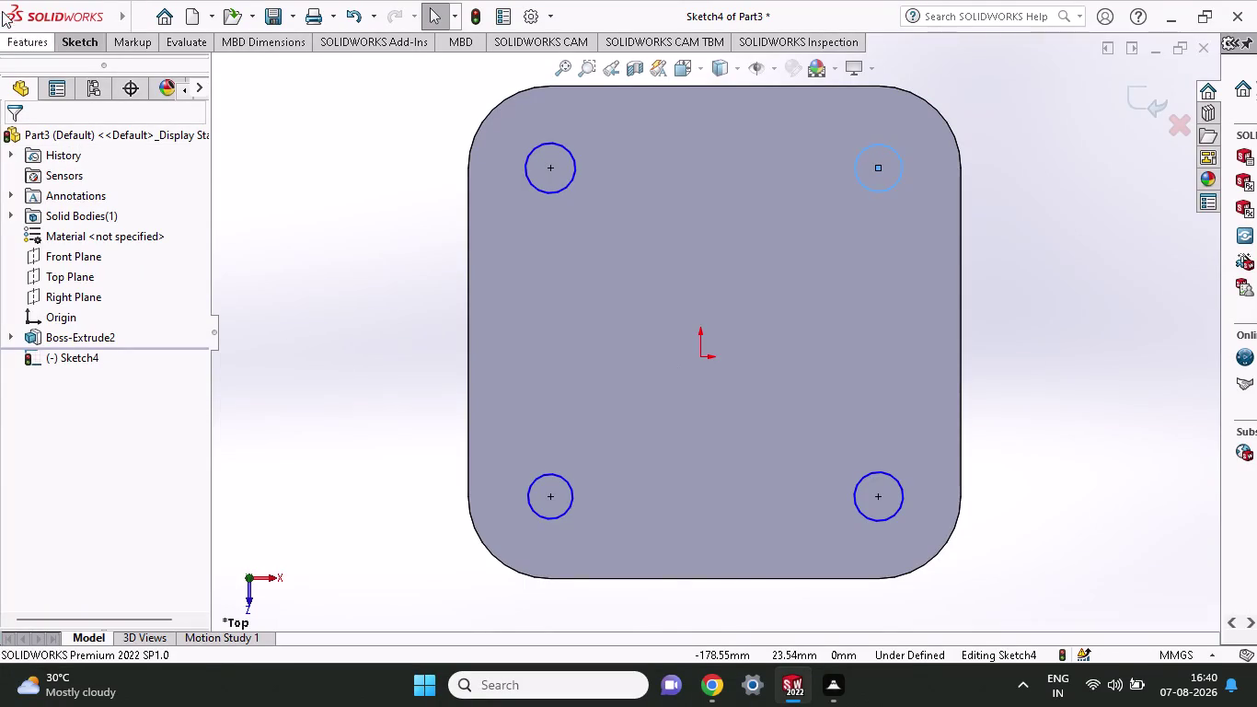
Give the top-left corner circle a 12 mm diameter, then begin selecting the other circles.
click(77, 43)
click(82, 93)
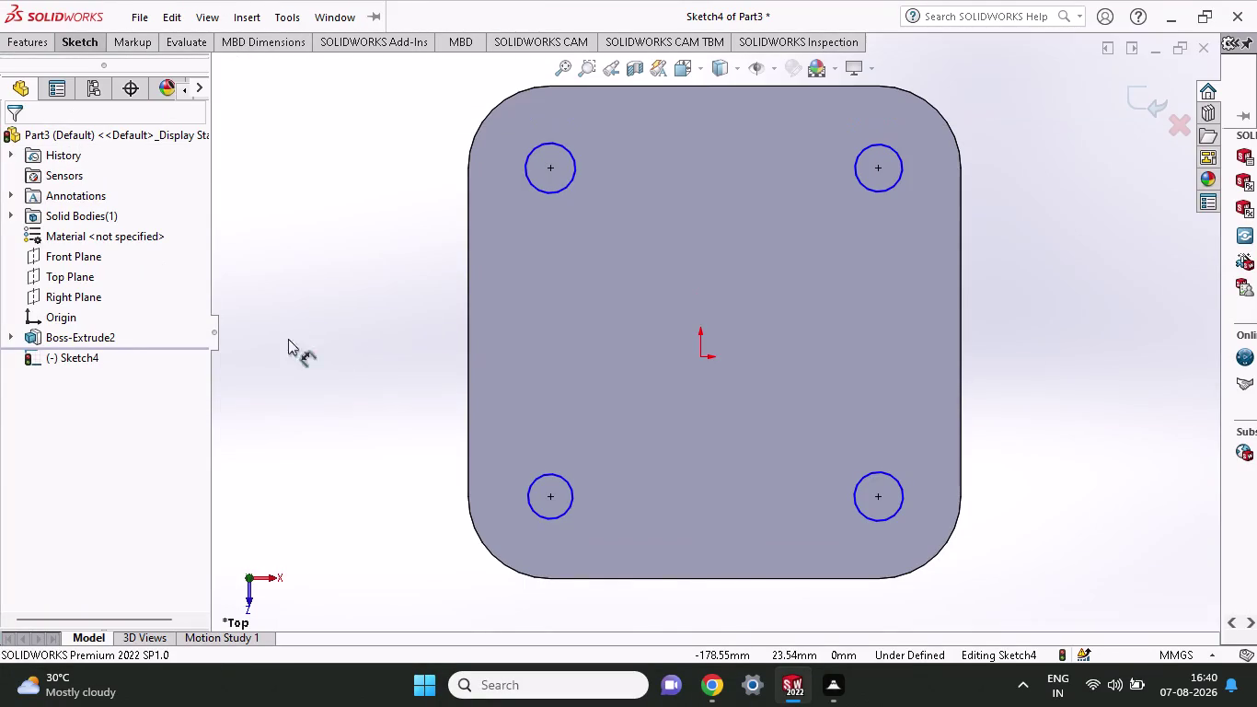
click(548, 191)
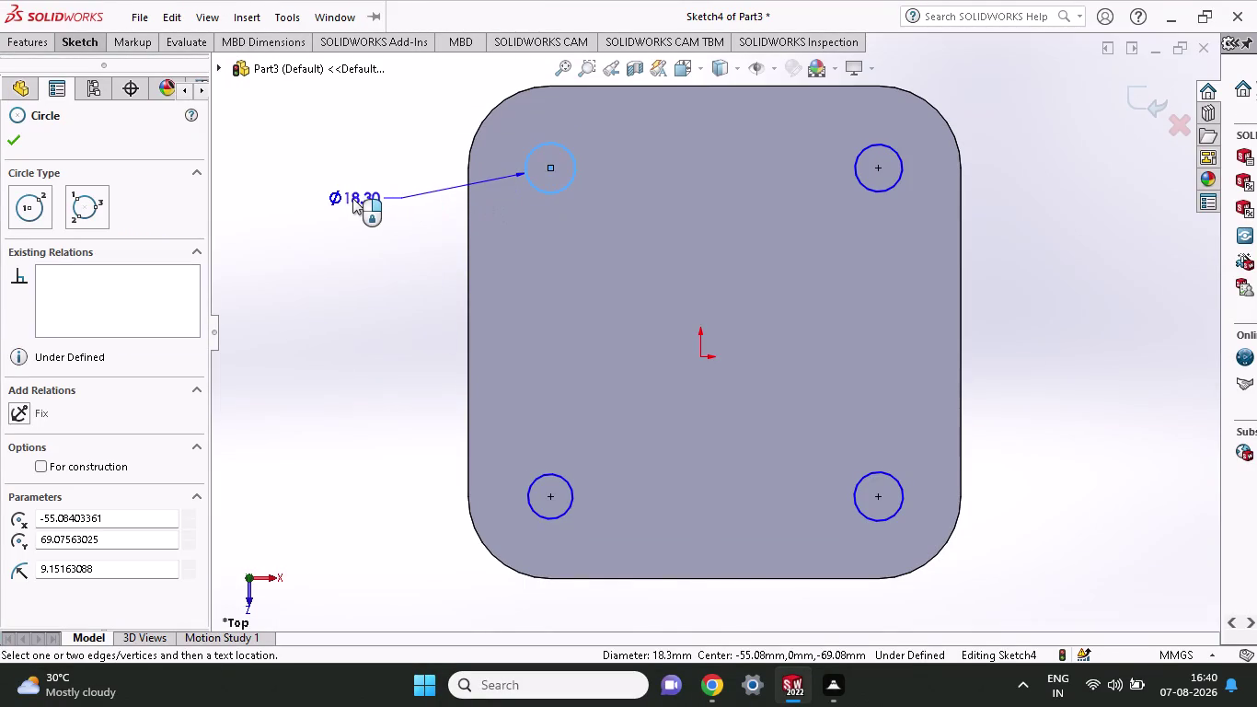
click(352, 198)
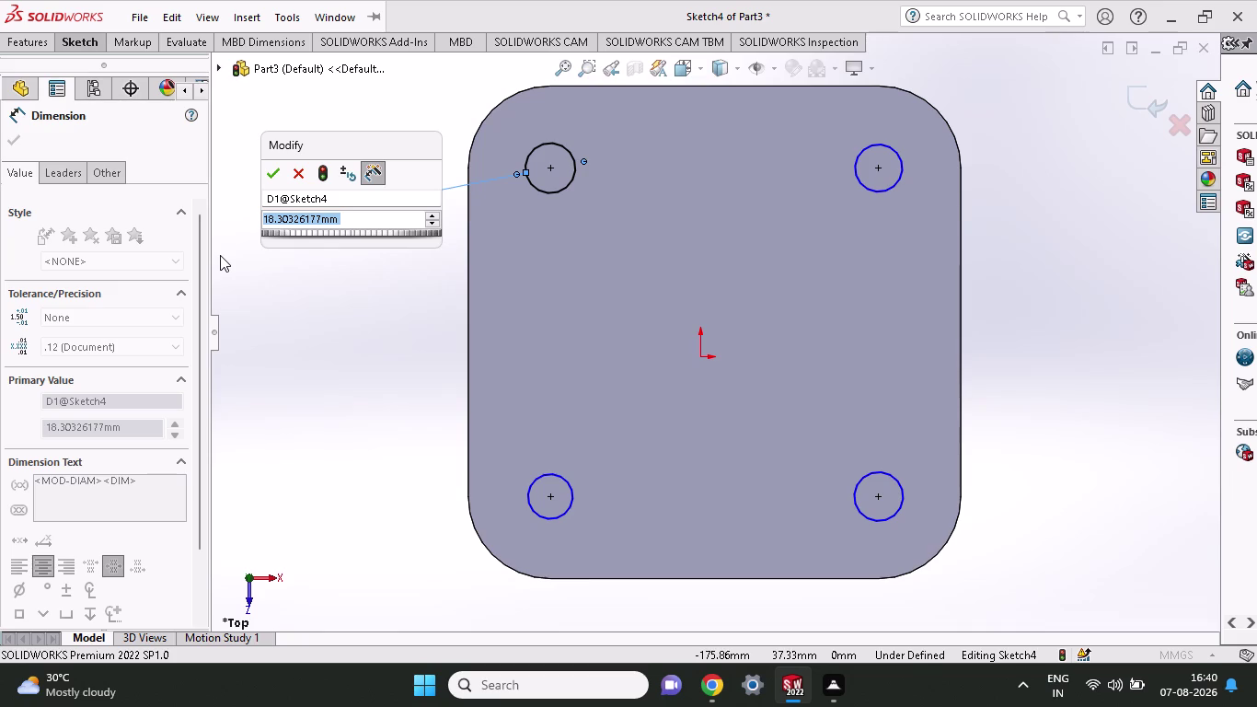
text(12)
click(274, 174)
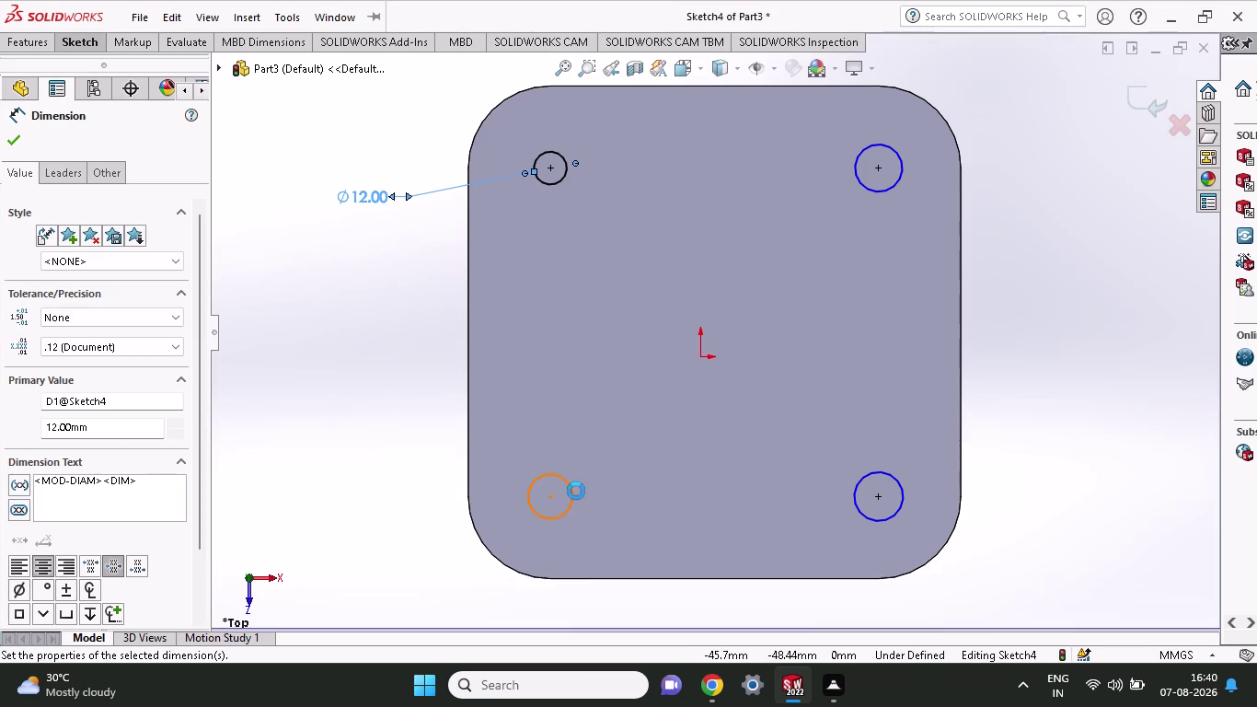
key(Escape)
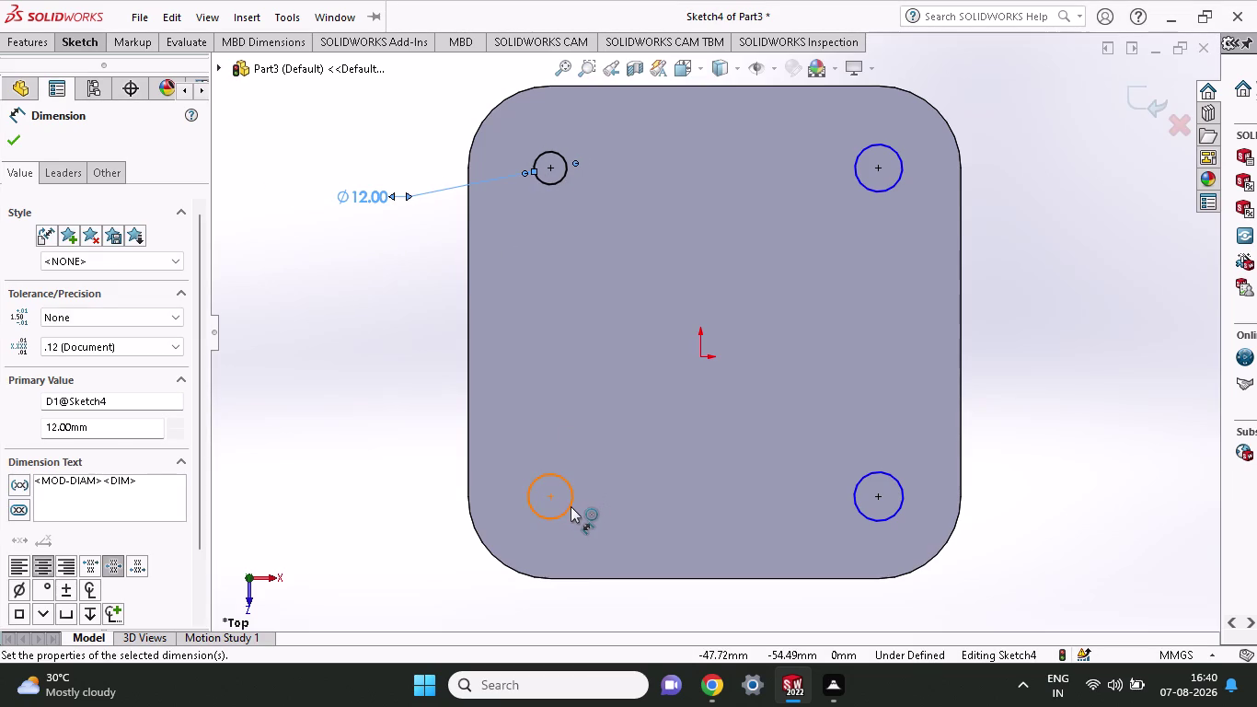
click(569, 506)
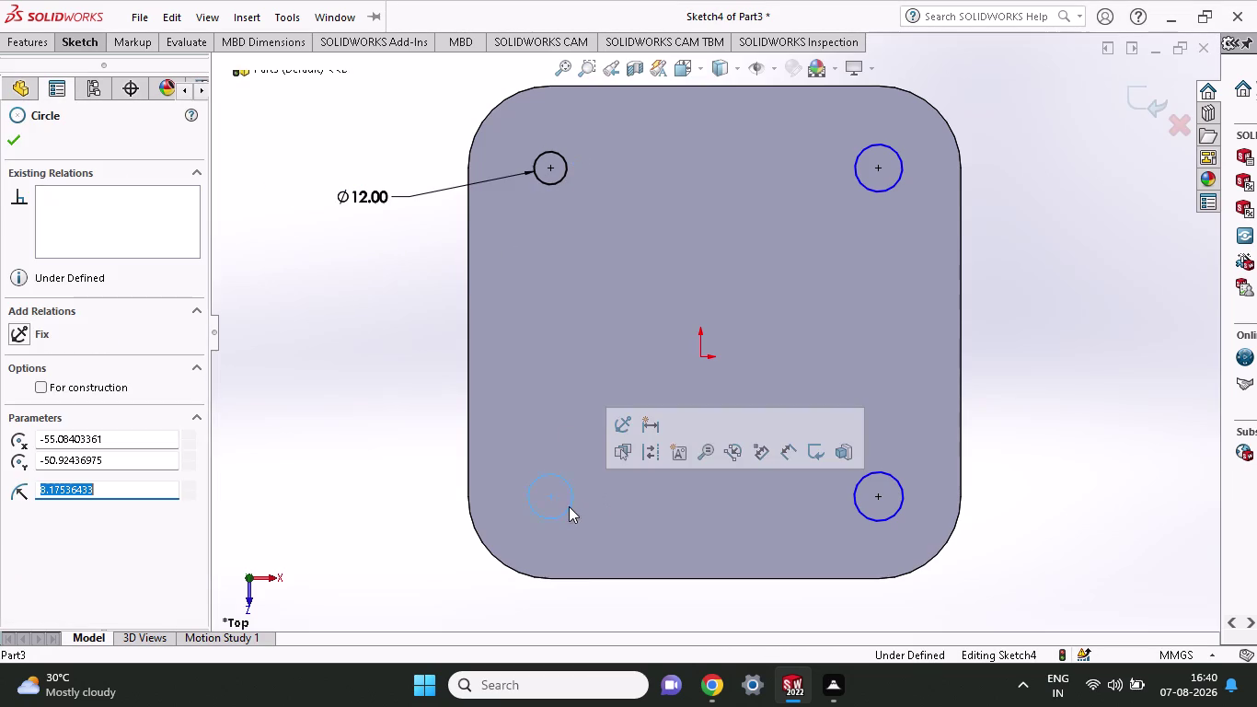
click(854, 497)
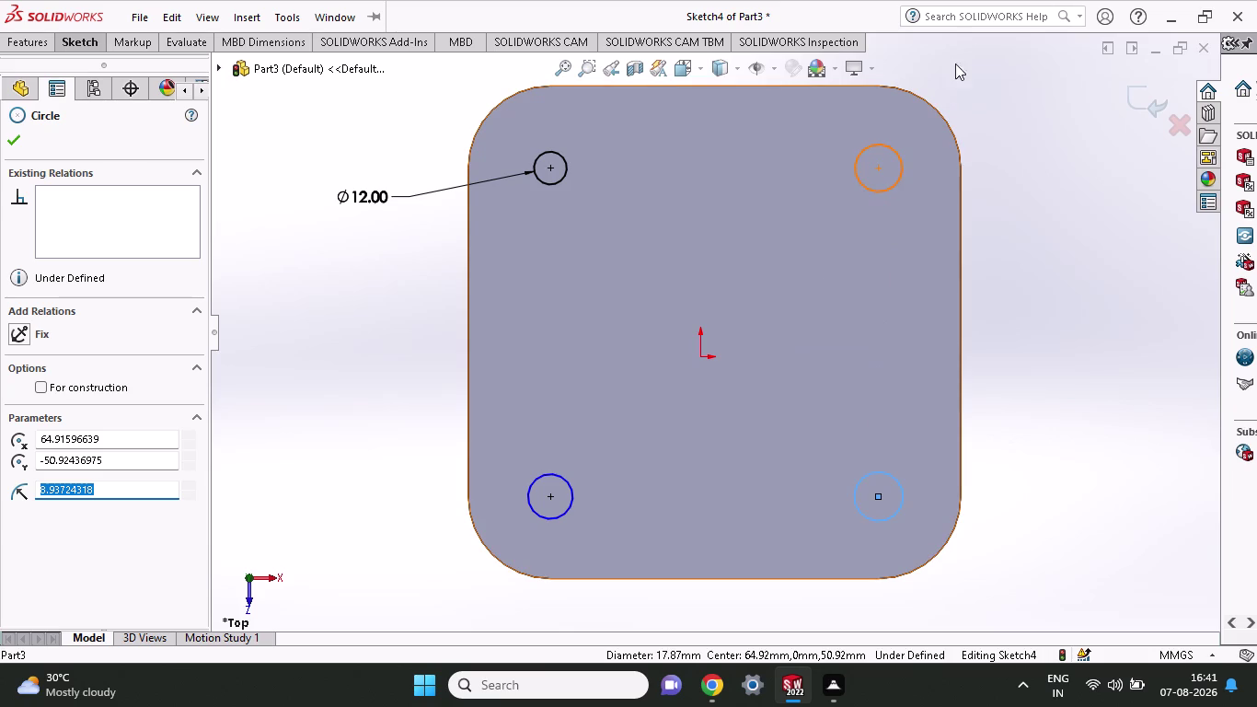
Add an Equal relation so all four corner circles match the 12 mm circle.
click(876, 188)
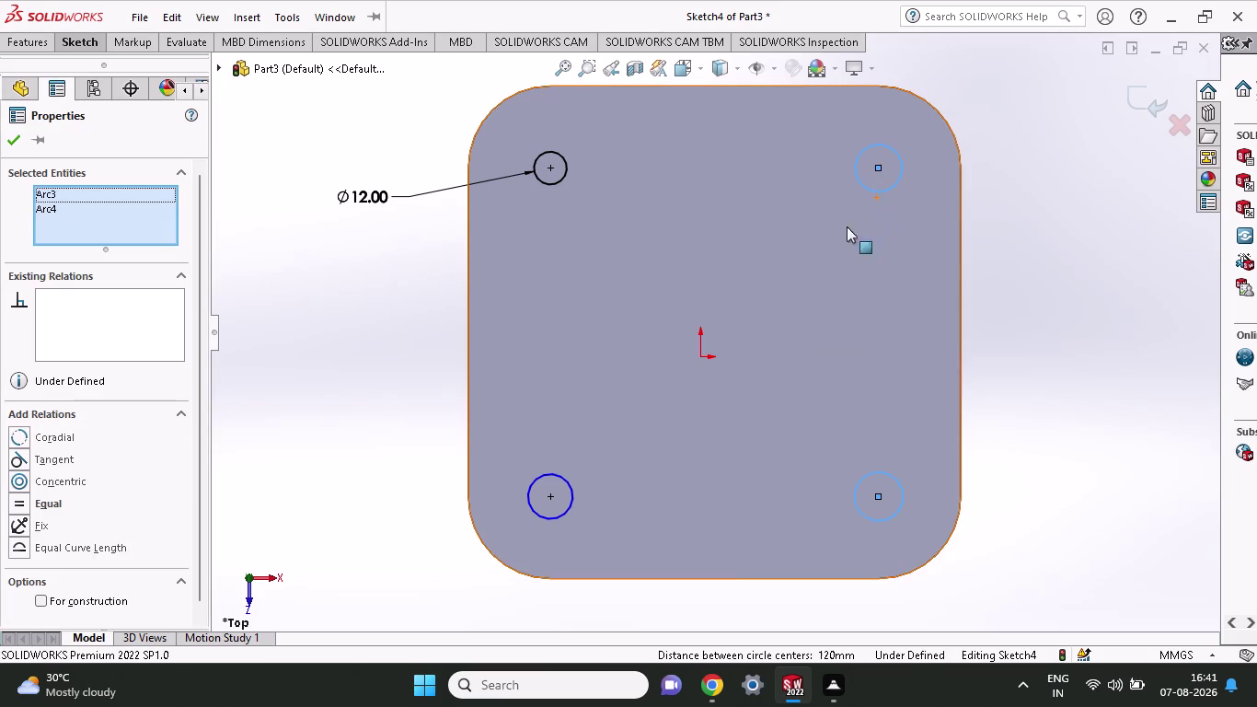
click(570, 501)
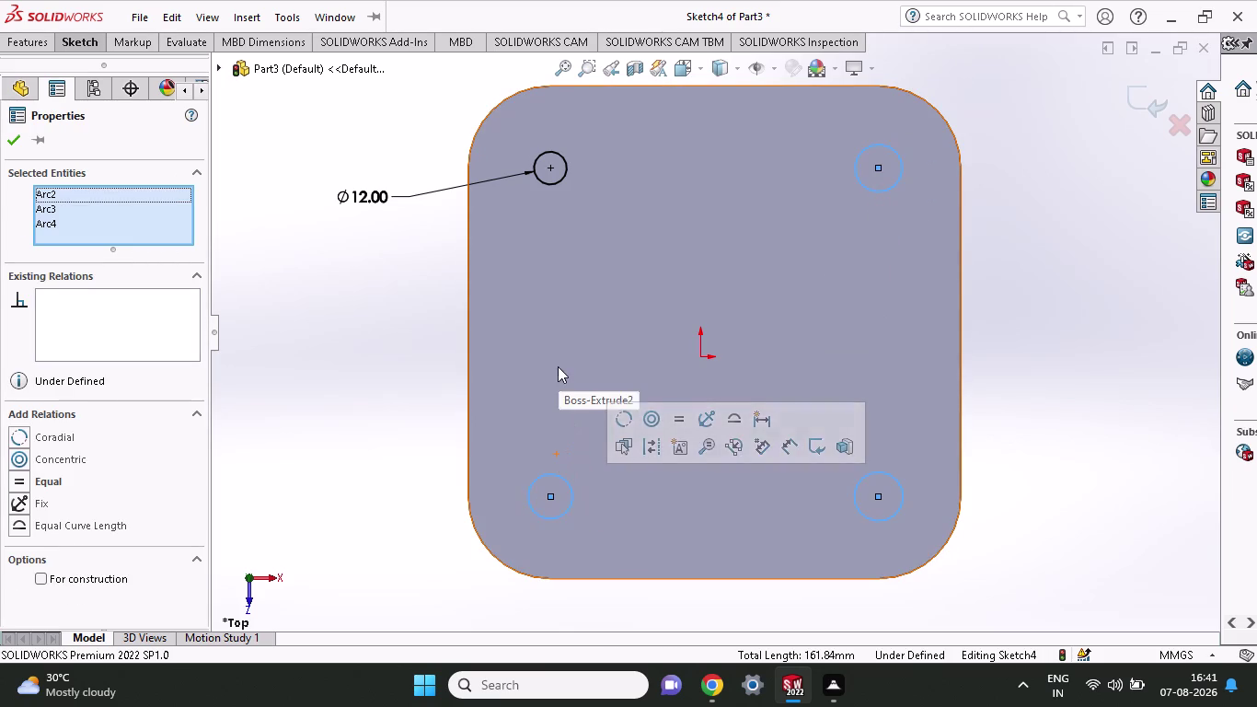
click(554, 186)
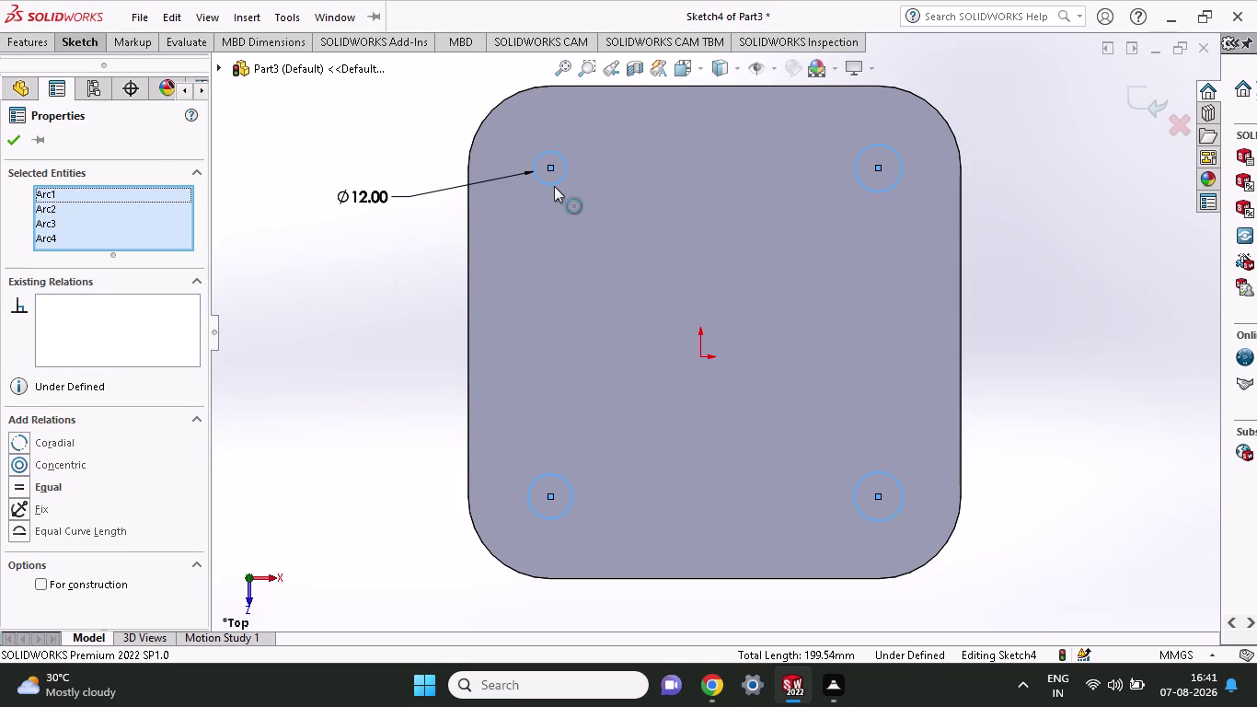
click(44, 486)
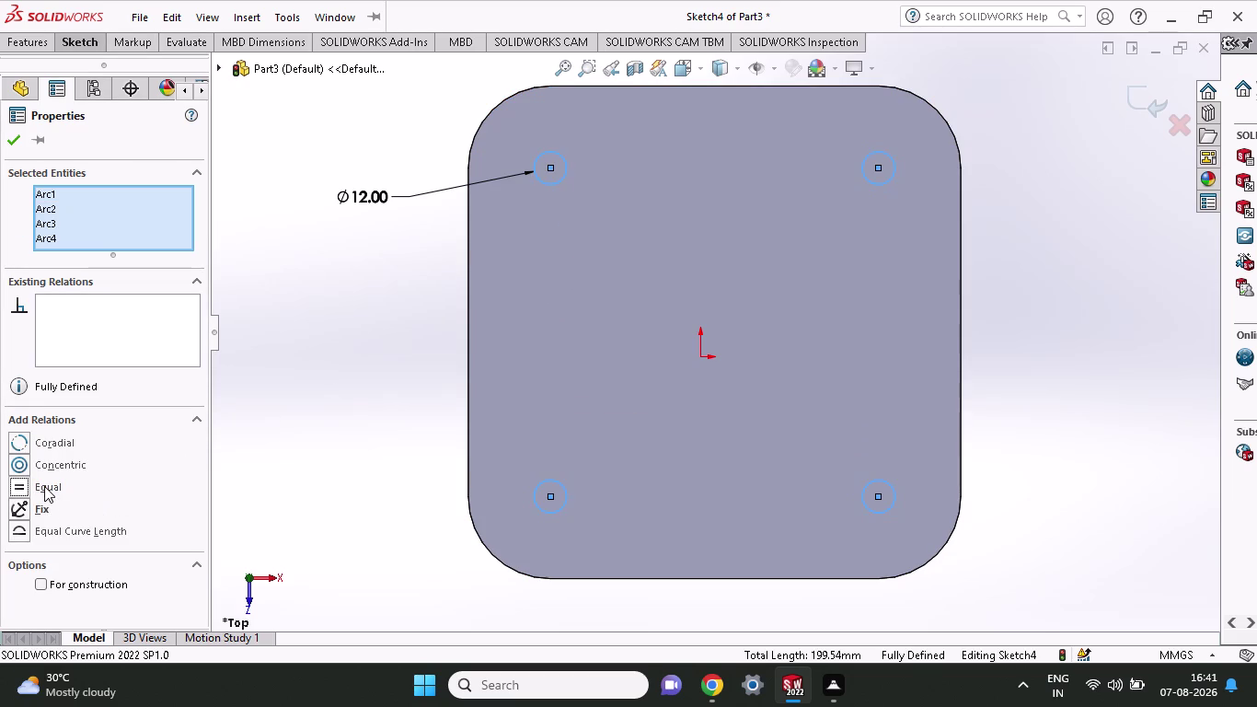
click(10, 142)
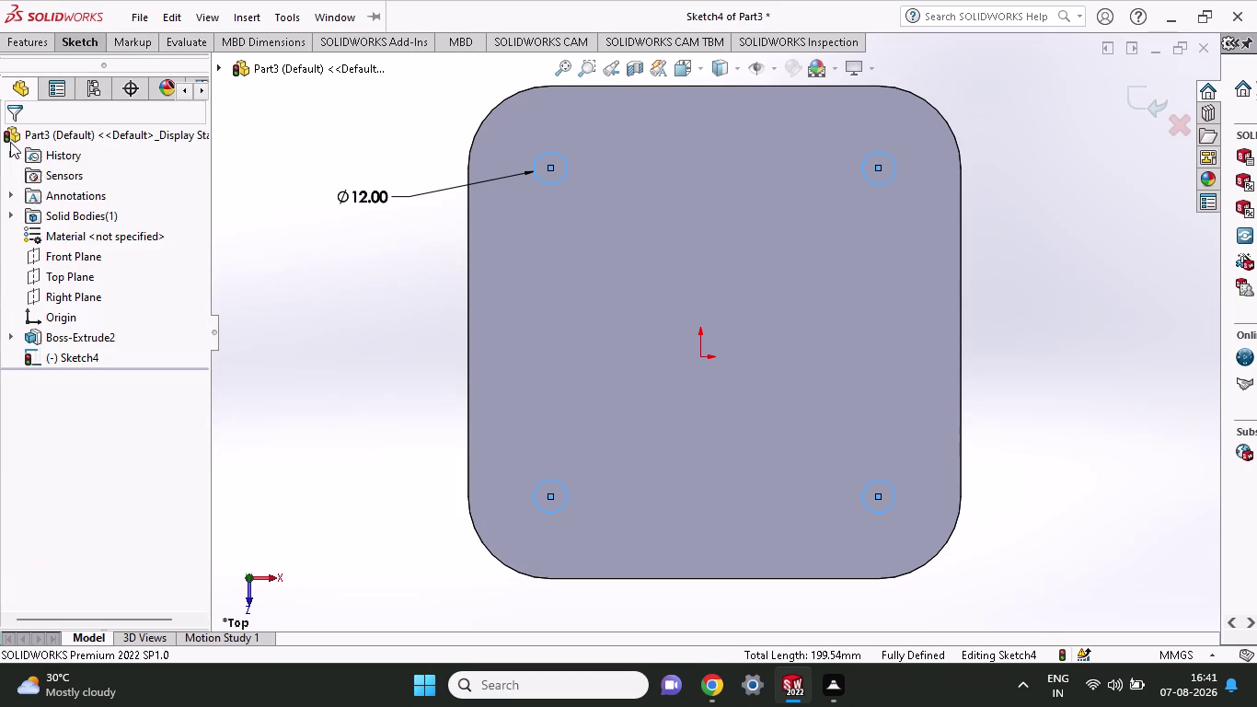
click(68, 43)
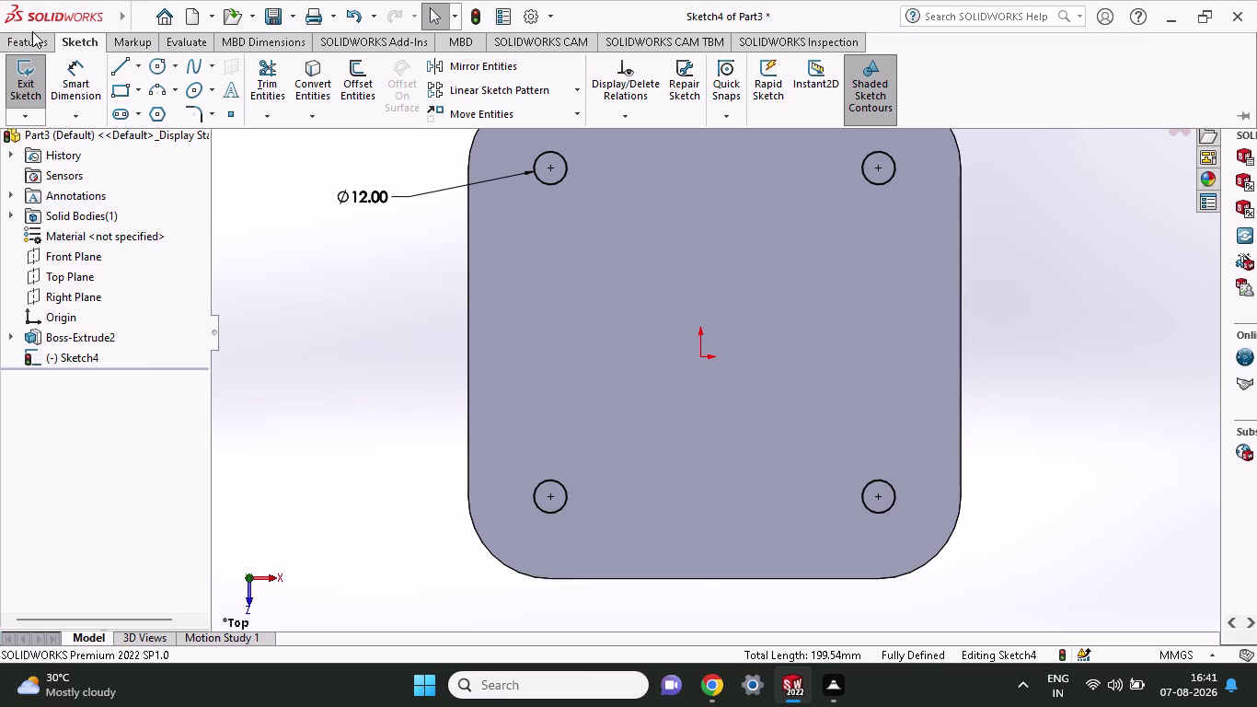
click(38, 34)
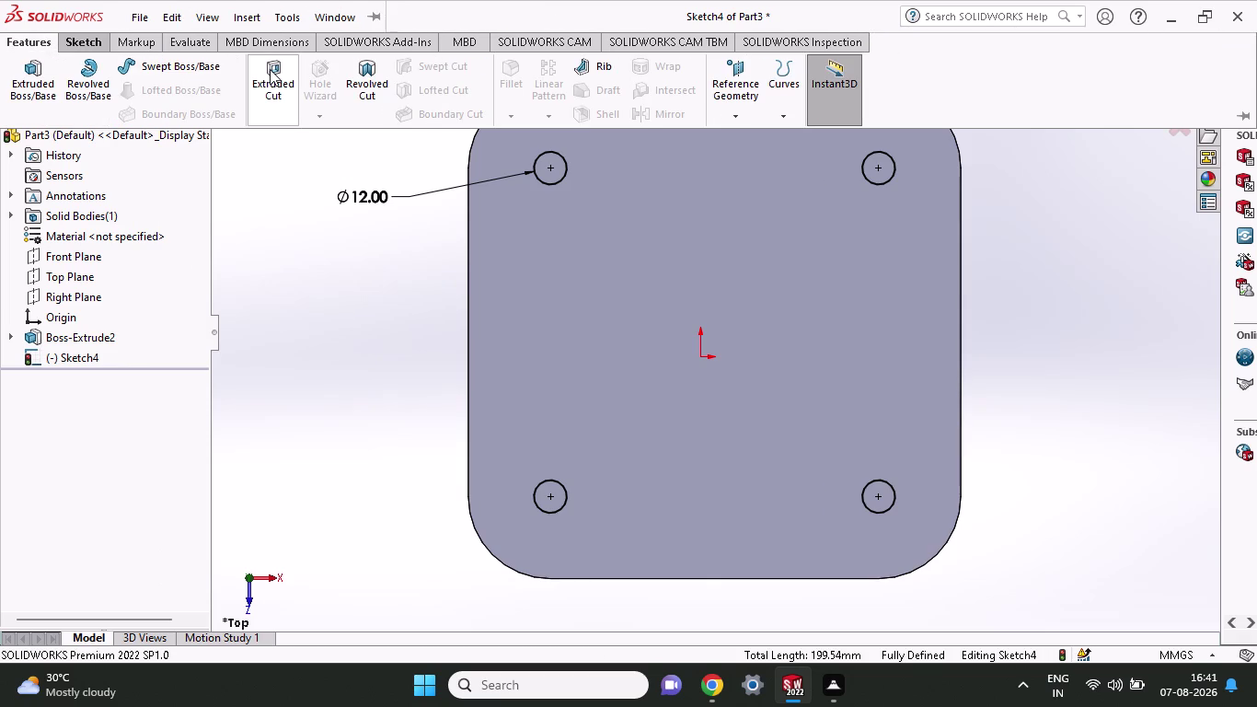
Start an extruded cut with draft off and a 20 mm blind second direction.
click(270, 69)
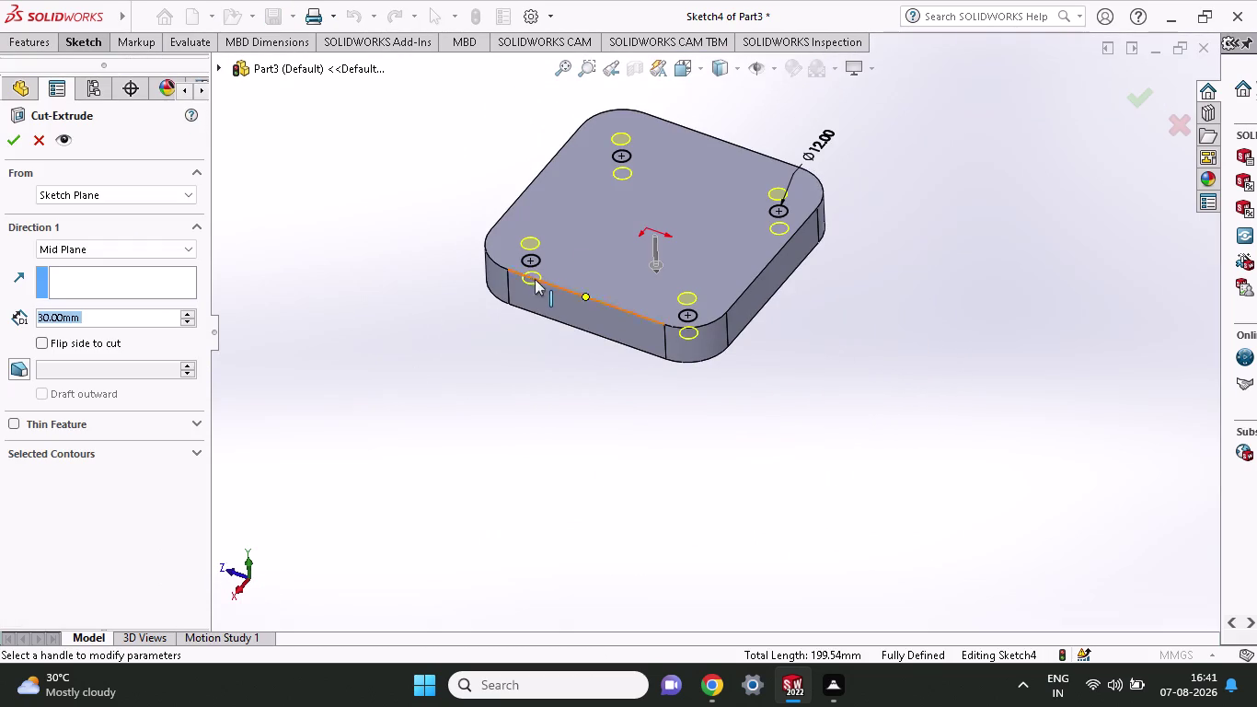
click(100, 247)
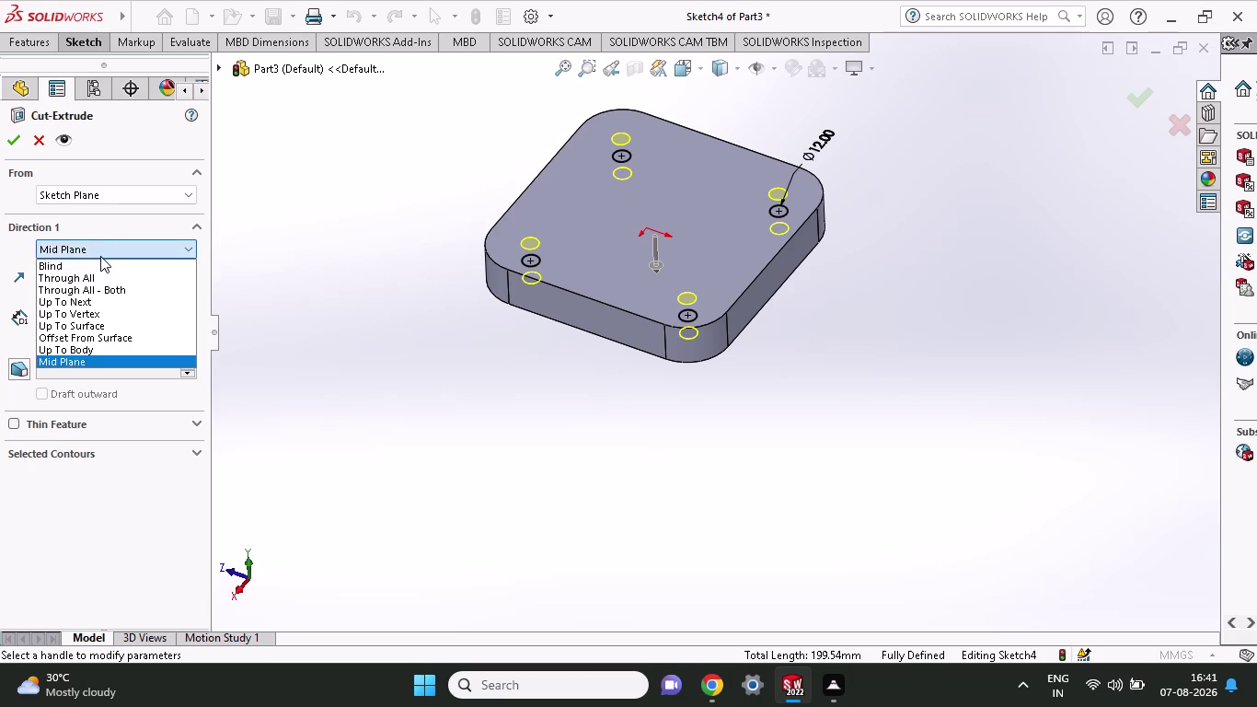
click(101, 271)
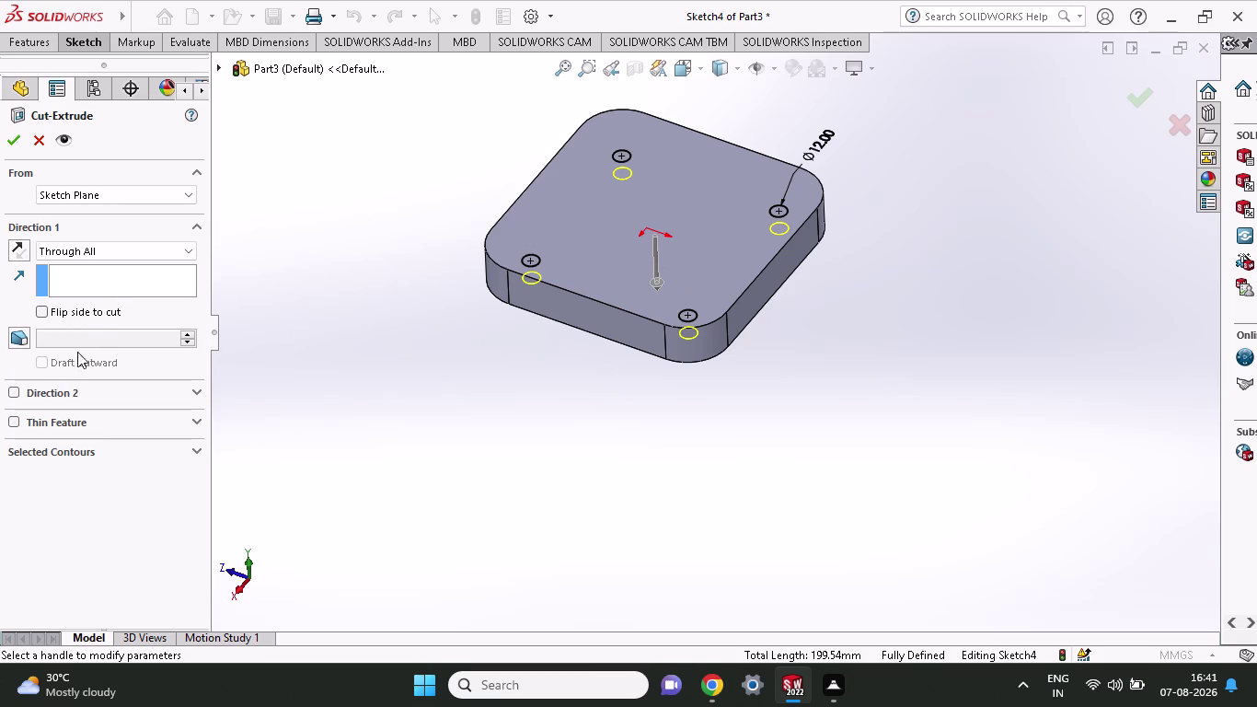
click(43, 361)
click(25, 341)
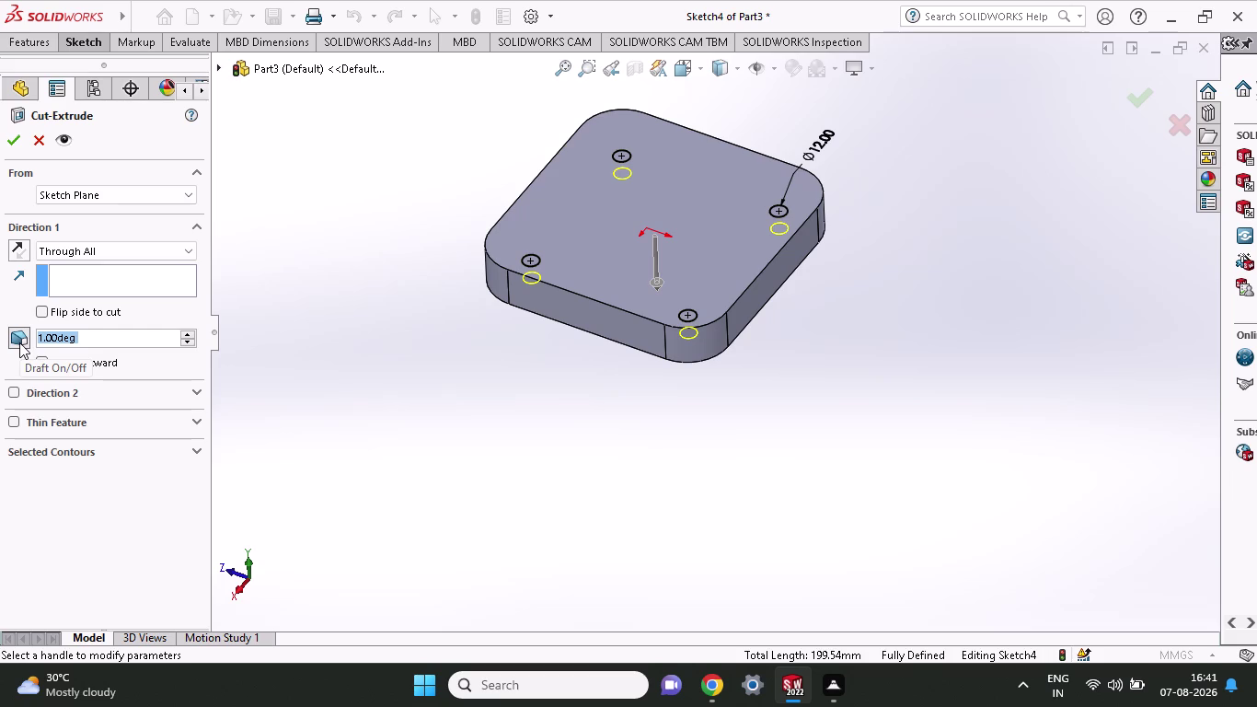
click(19, 342)
click(16, 397)
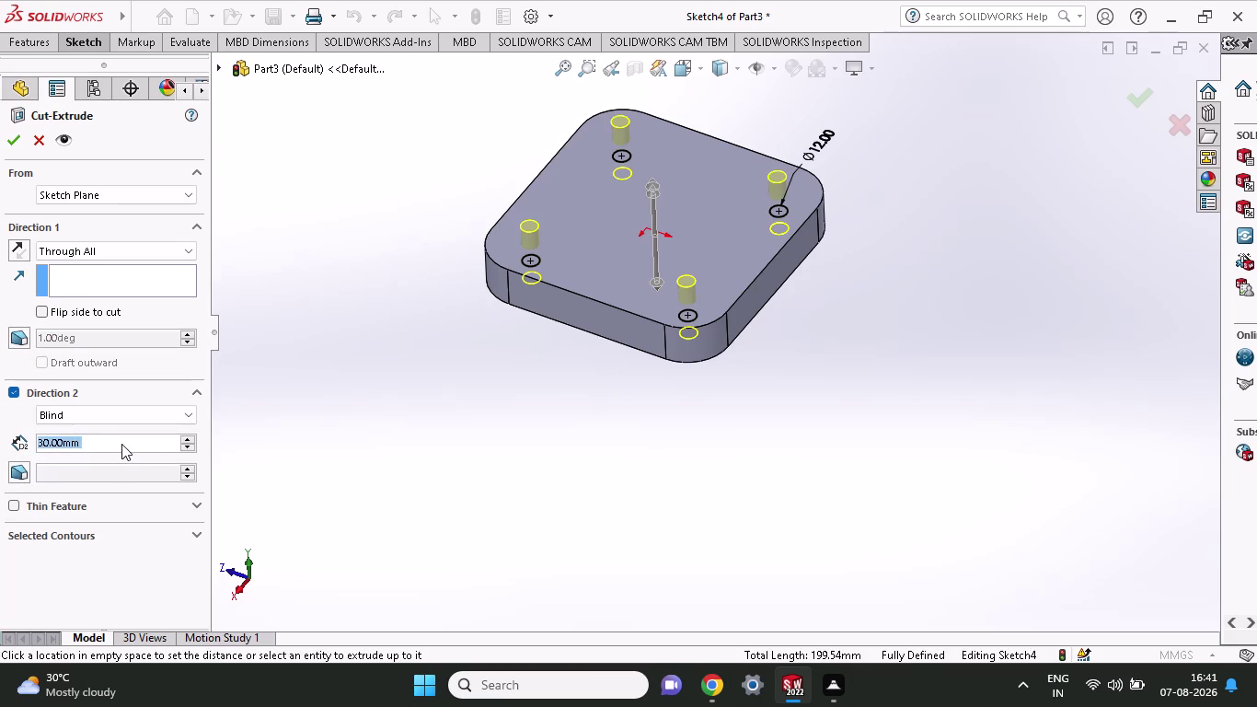
drag(121, 443, 0, 458)
key(1)
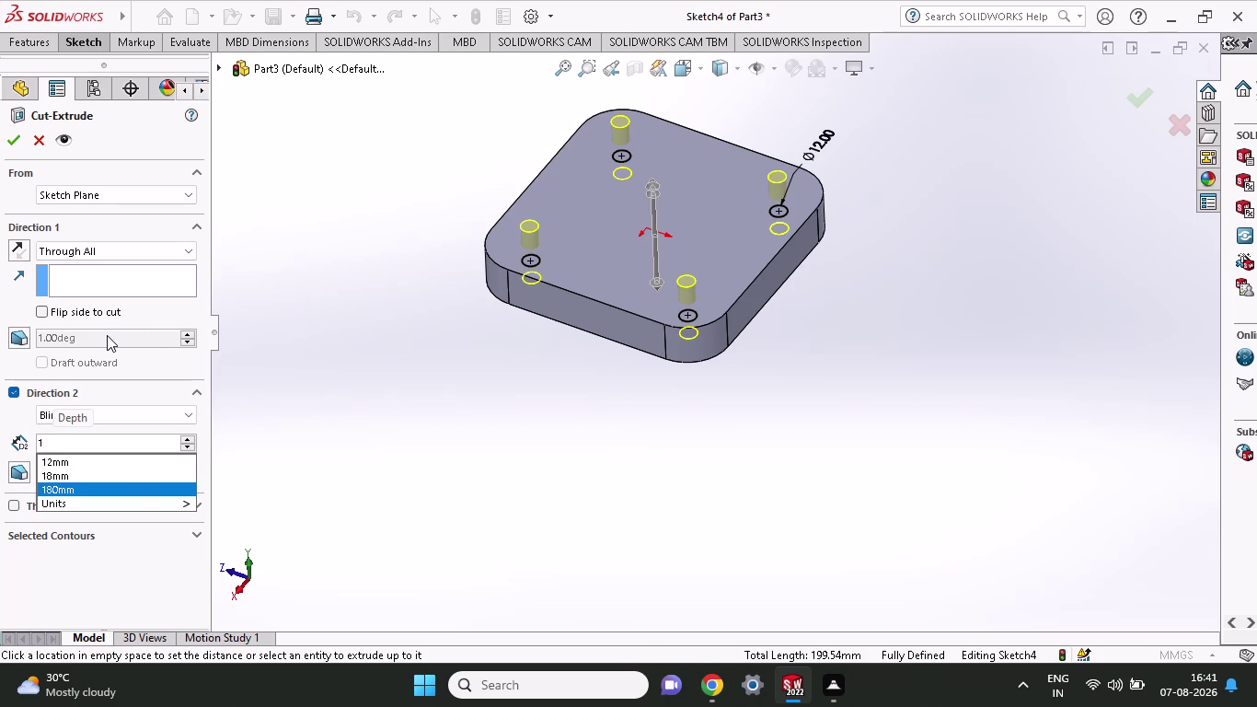
key(BackSpace)
text(20)
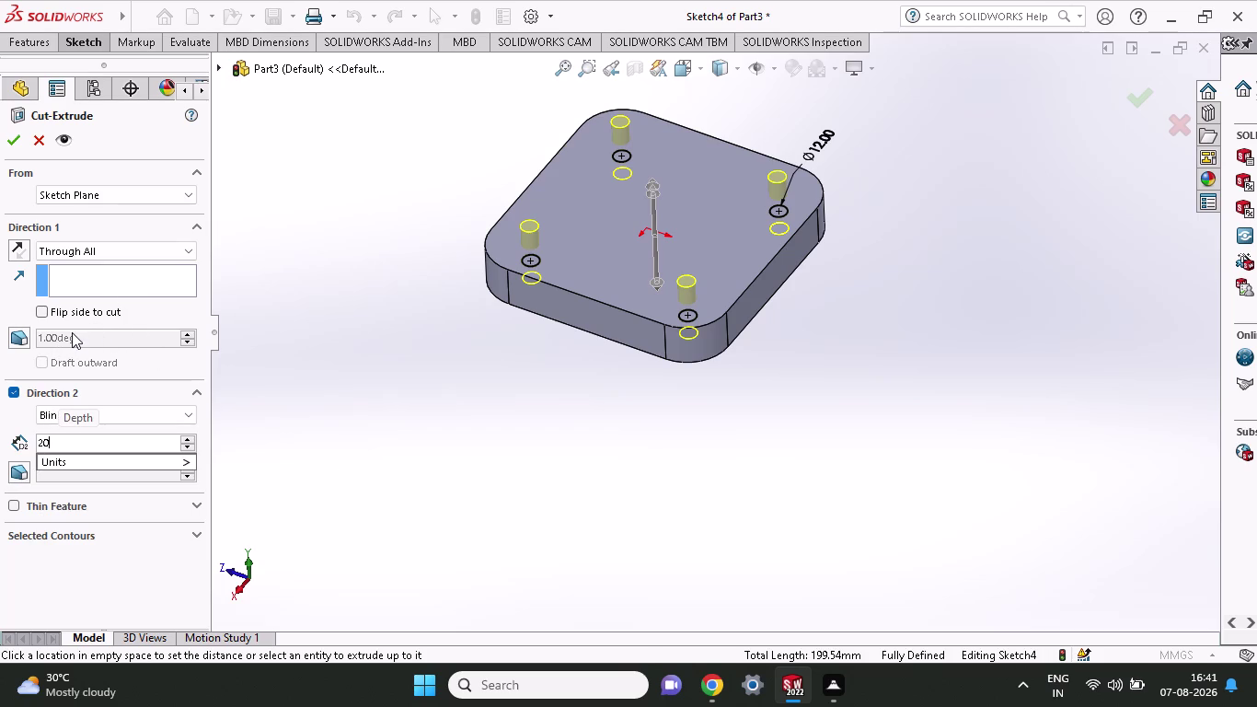
click(100, 254)
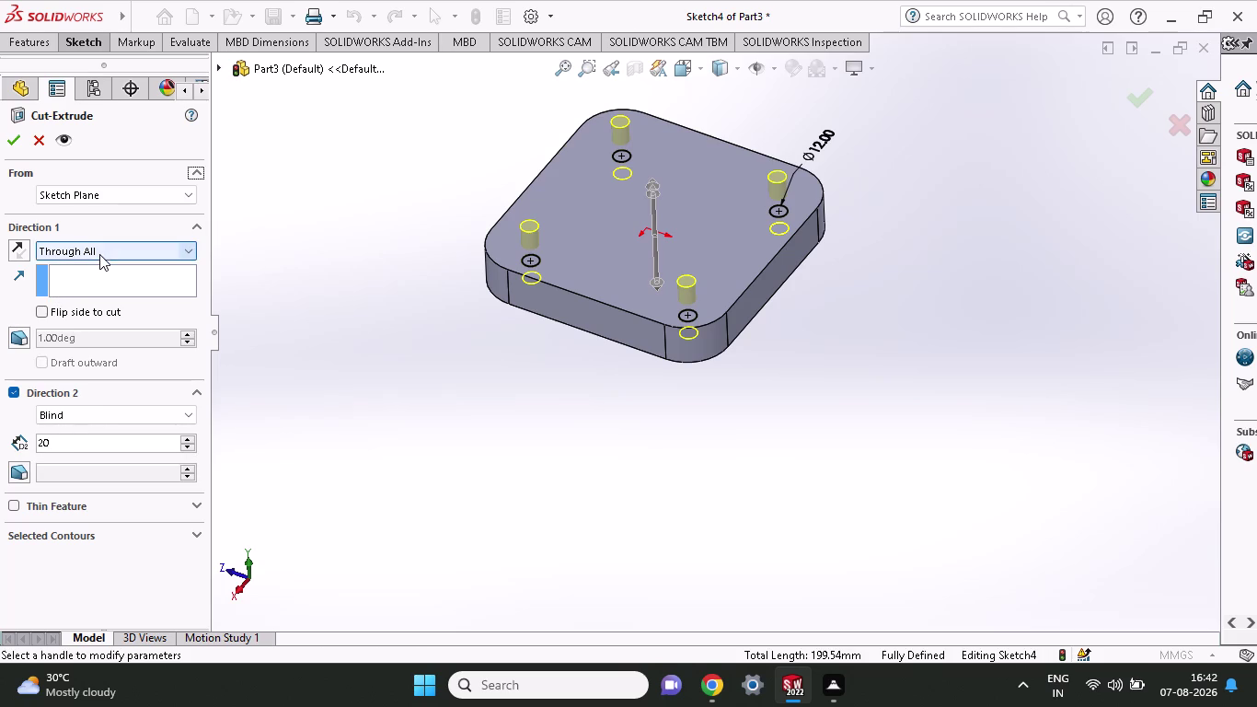
Set Direction 1 to Blind 12 mm and create the four-hole cut.
click(105, 254)
click(99, 271)
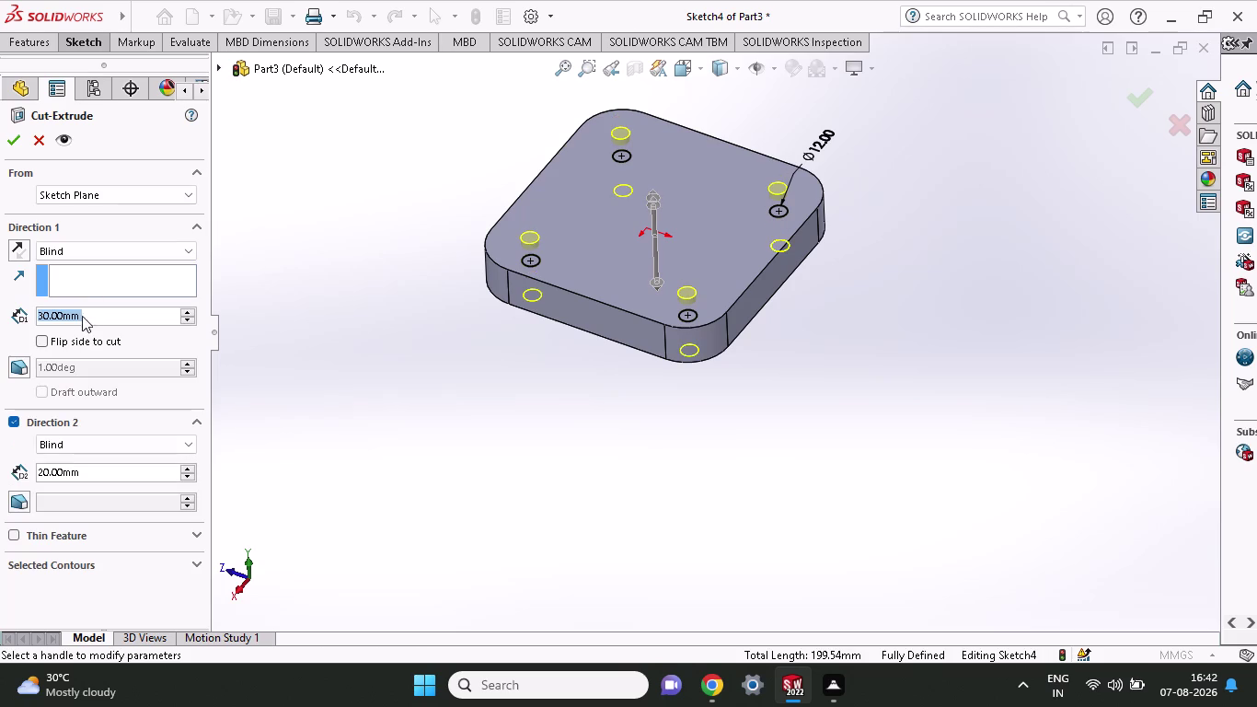
drag(93, 322, 0, 322)
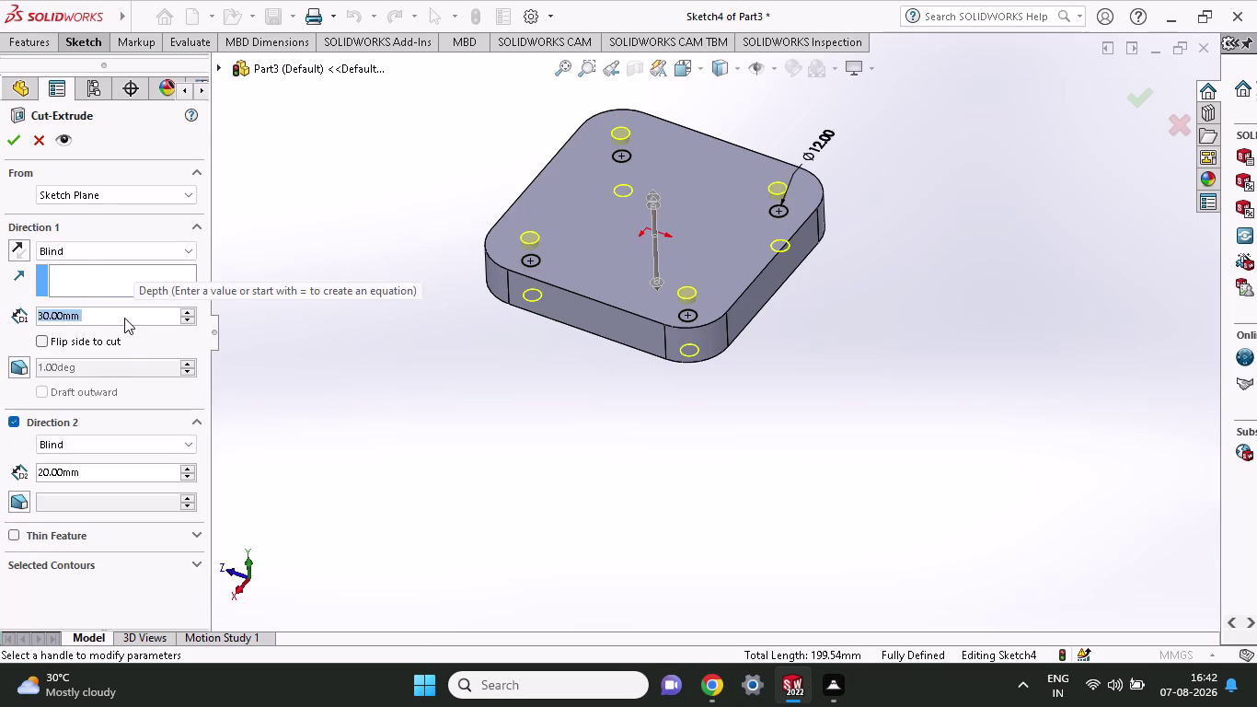
text(12)
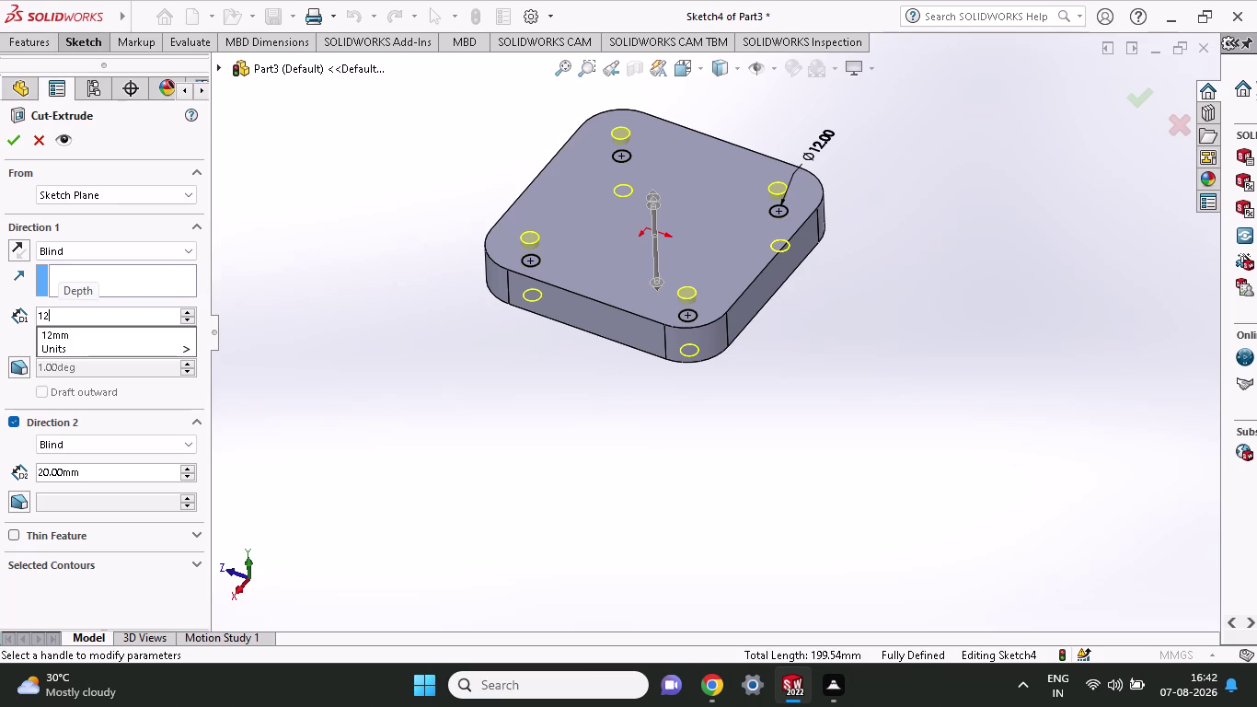
click(14, 138)
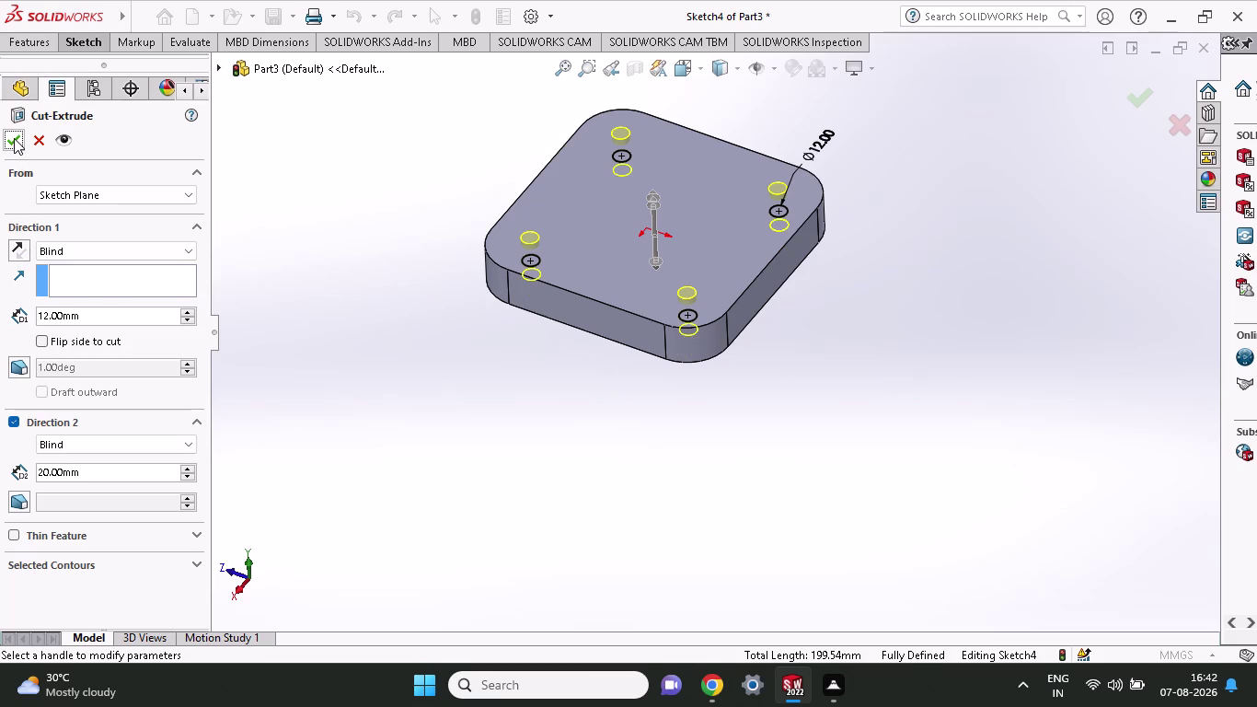
click(14, 138)
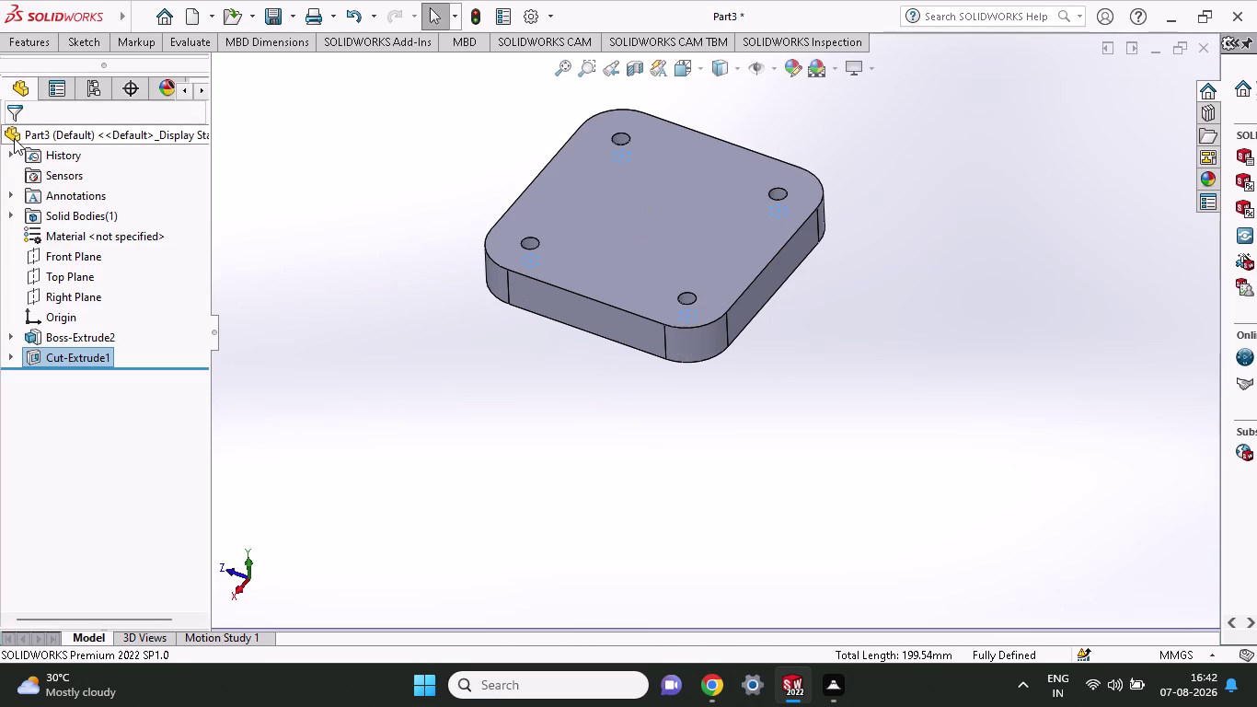
Inspect the holes, undo Cut-Extrude1, and start a new extruded cut from Sketch4.
middle_drag(792, 133, 574, 292)
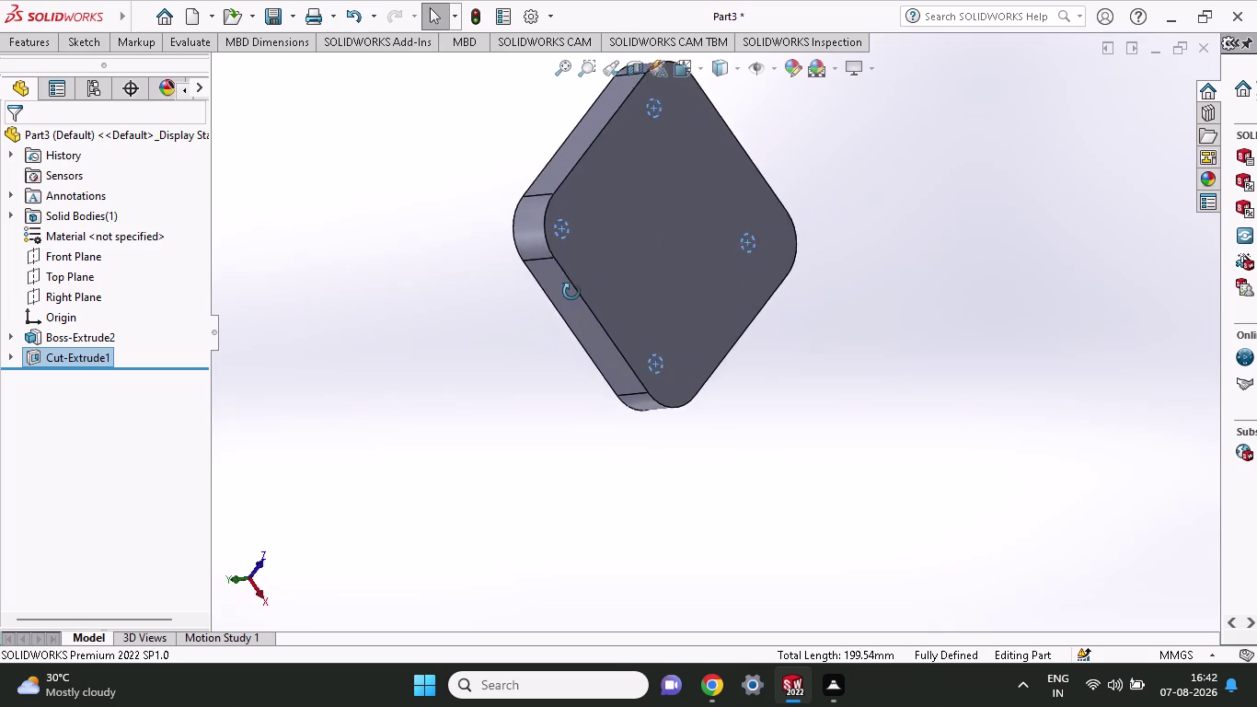
middle_drag(574, 292, 798, 178)
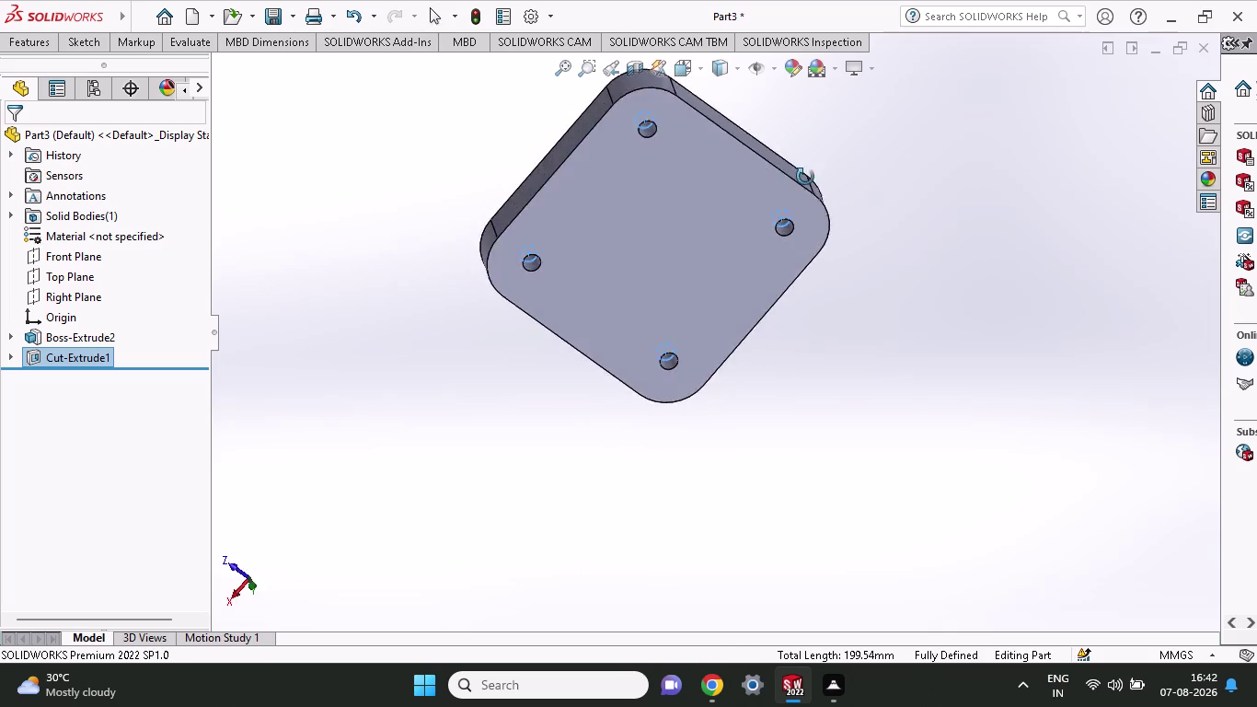
middle_drag(797, 178, 826, 304)
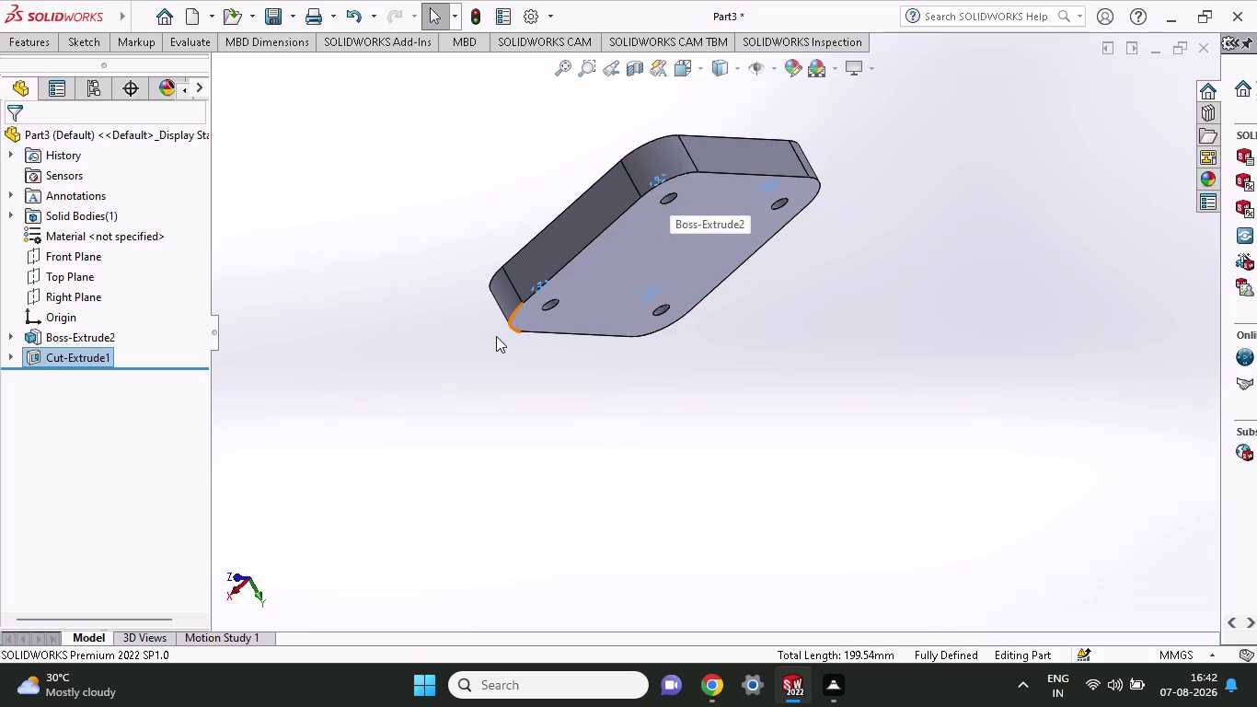
key(ctrl+z)
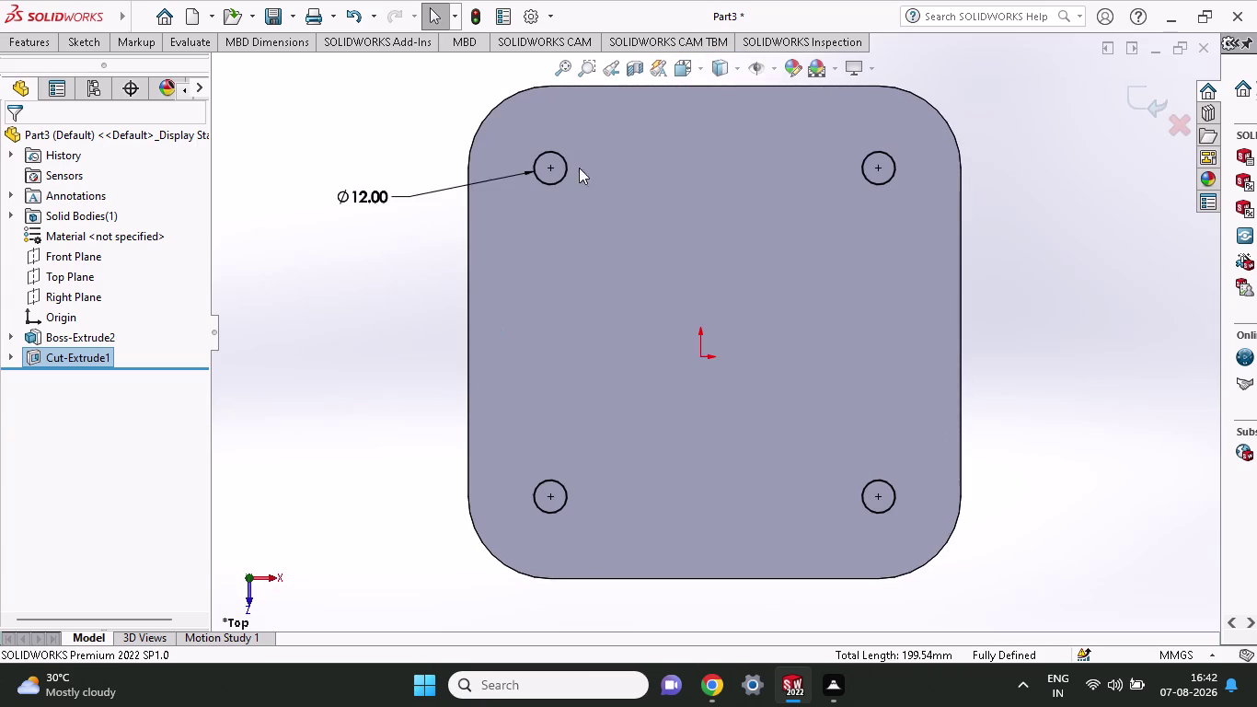
click(67, 44)
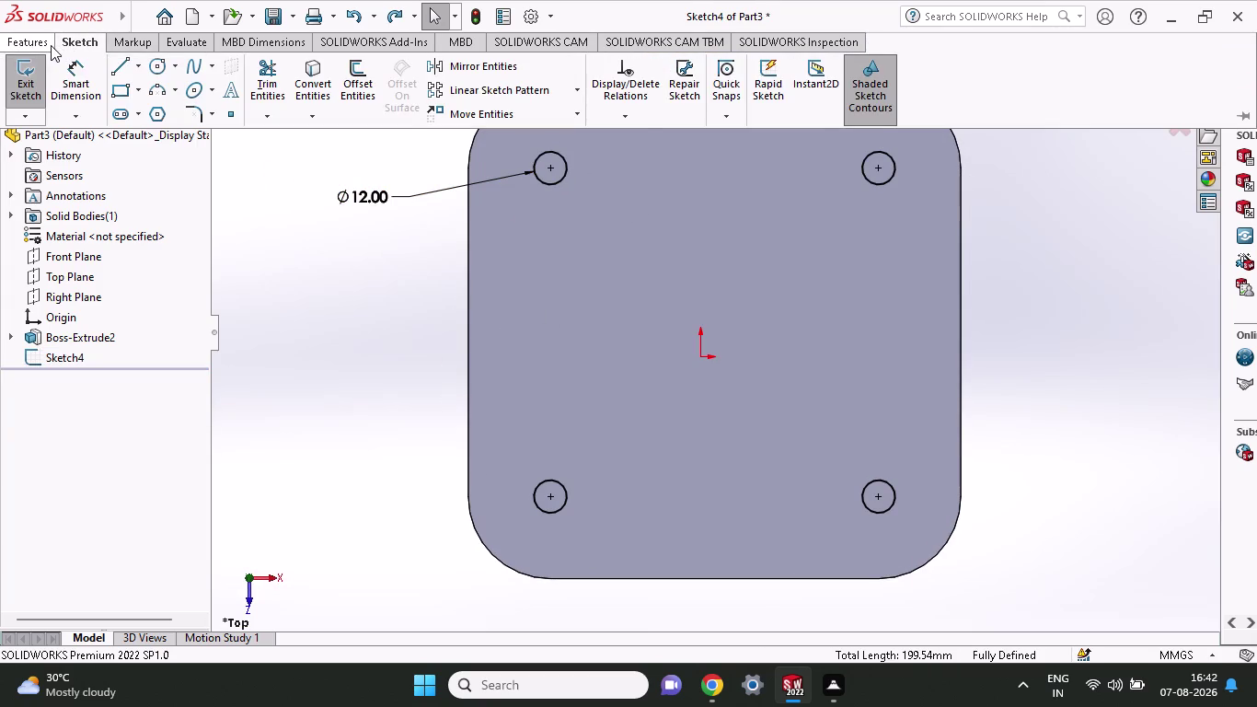
click(50, 45)
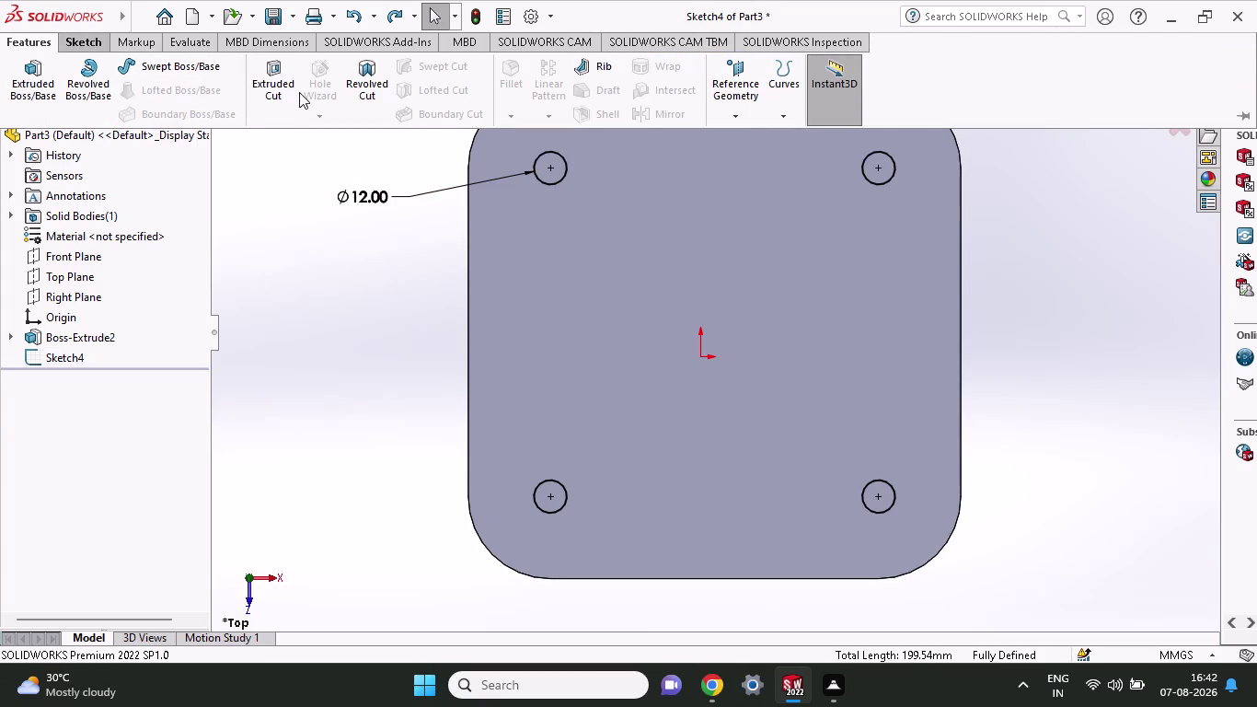
click(274, 85)
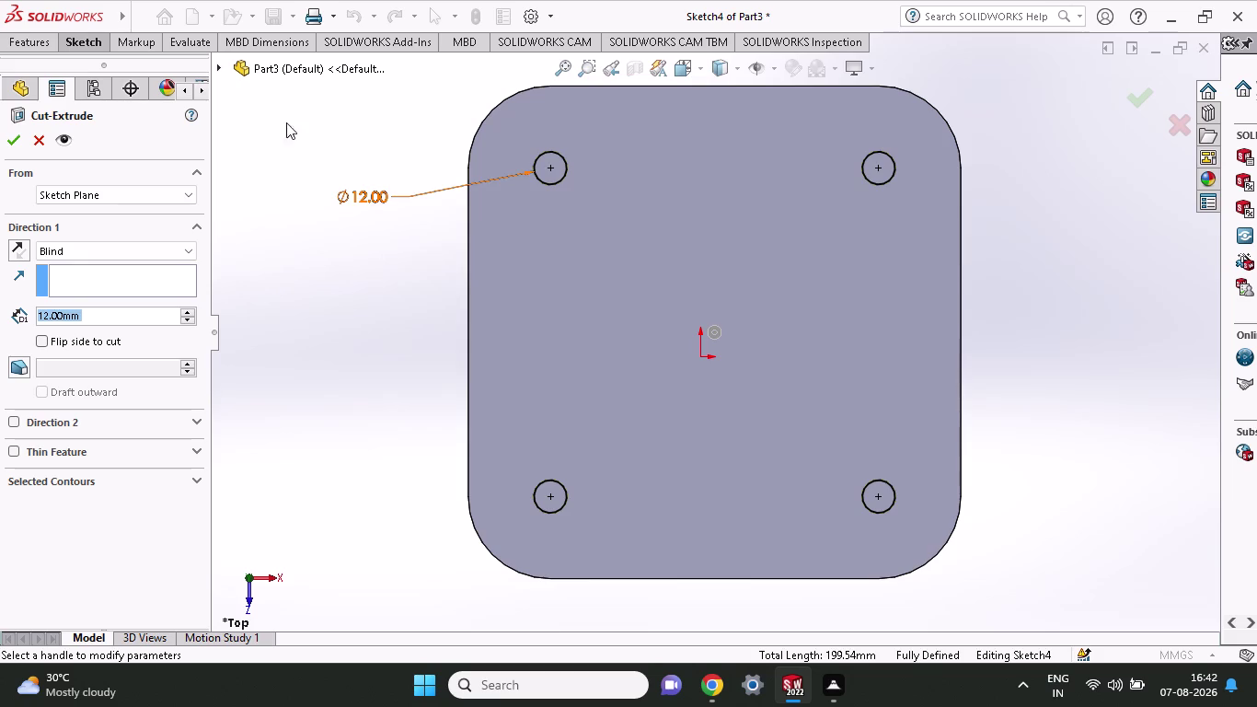
Pick the top-right and top-left circles as cut contours, then cancel the cut.
click(555, 170)
middle_drag(731, 177, 761, 335)
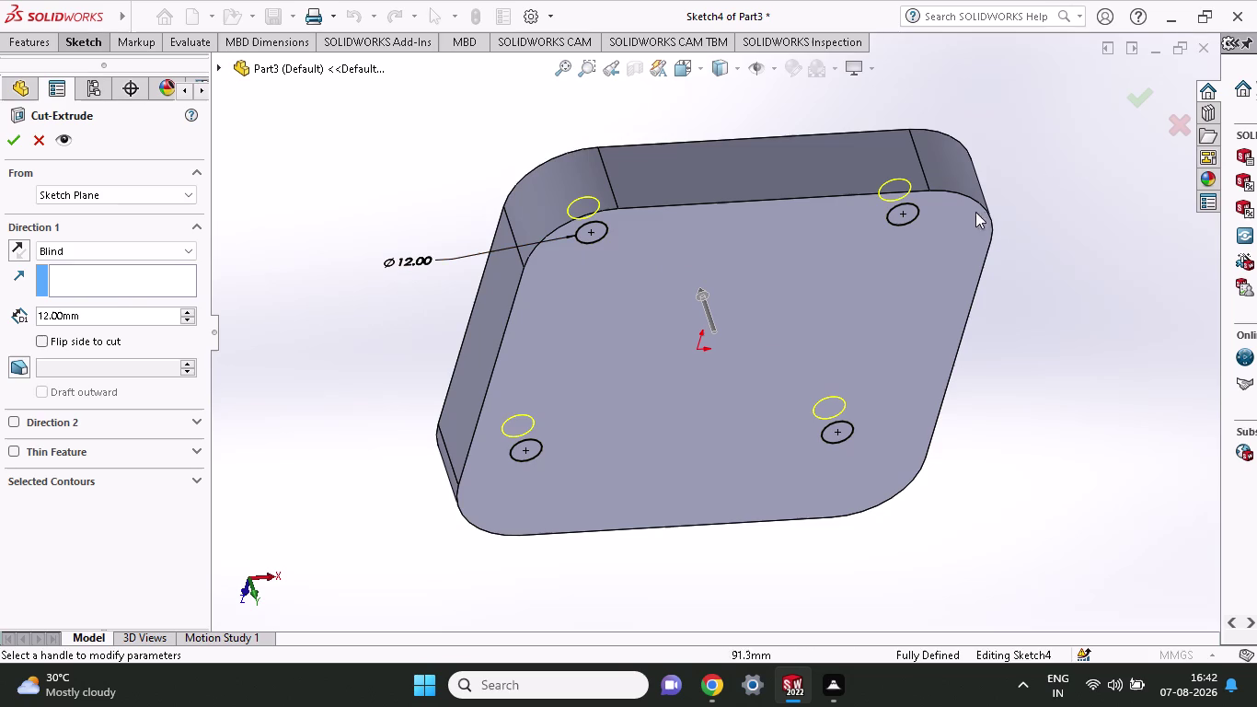
click(905, 217)
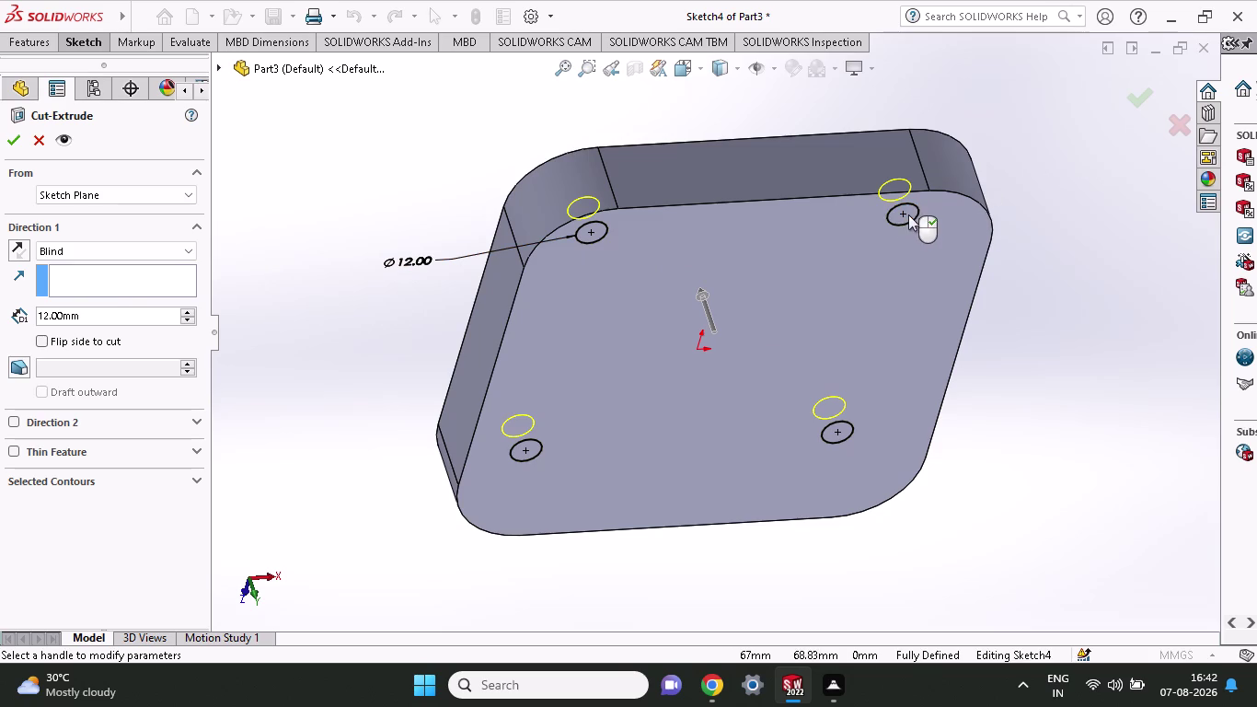
click(909, 215)
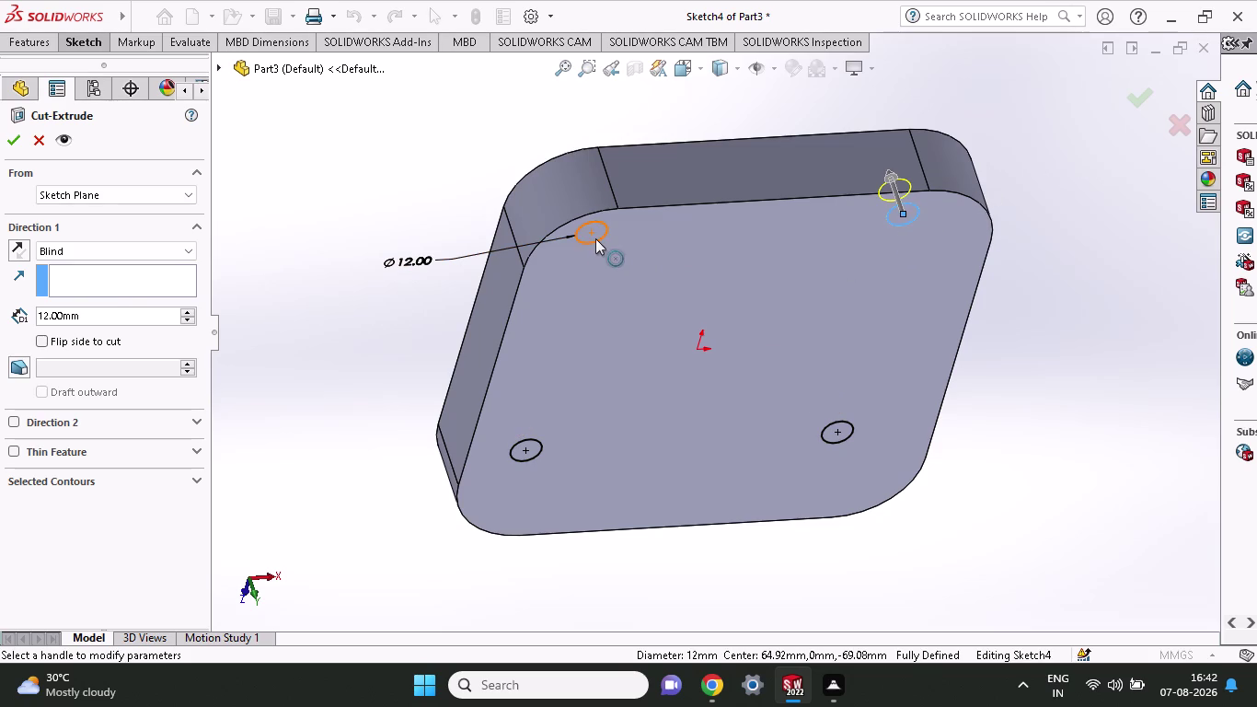
click(595, 238)
click(595, 231)
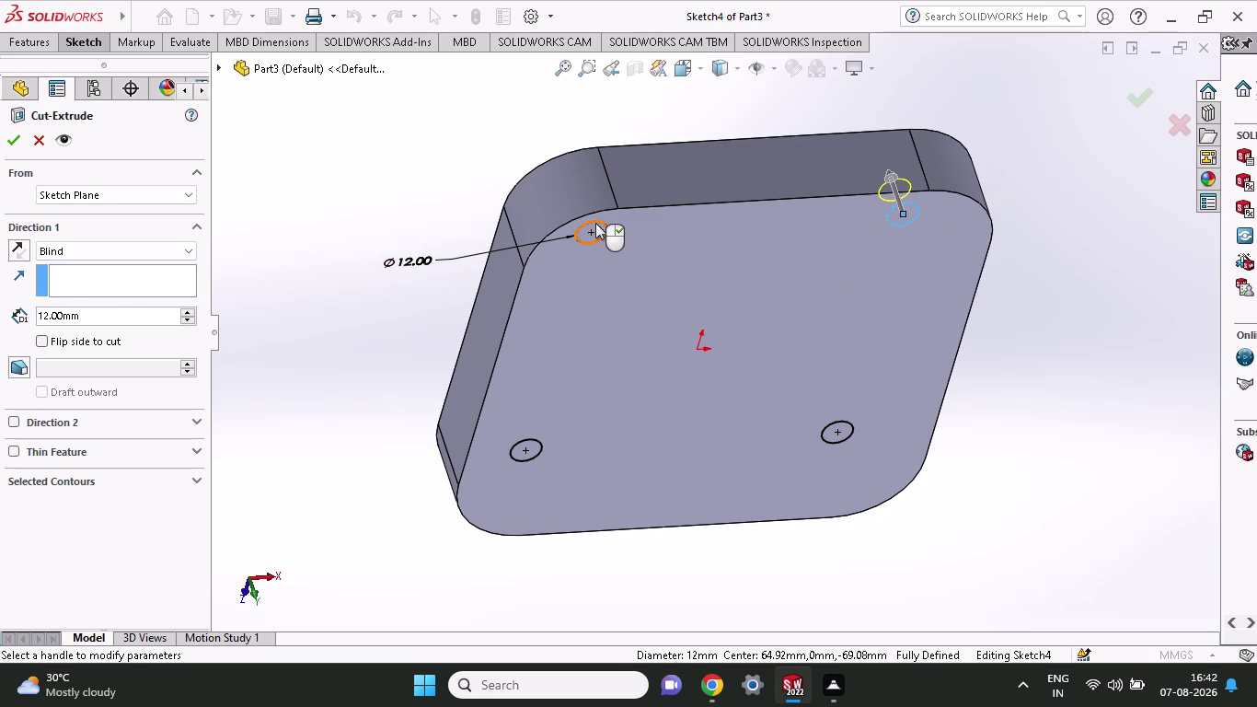
click(596, 223)
click(606, 225)
click(39, 141)
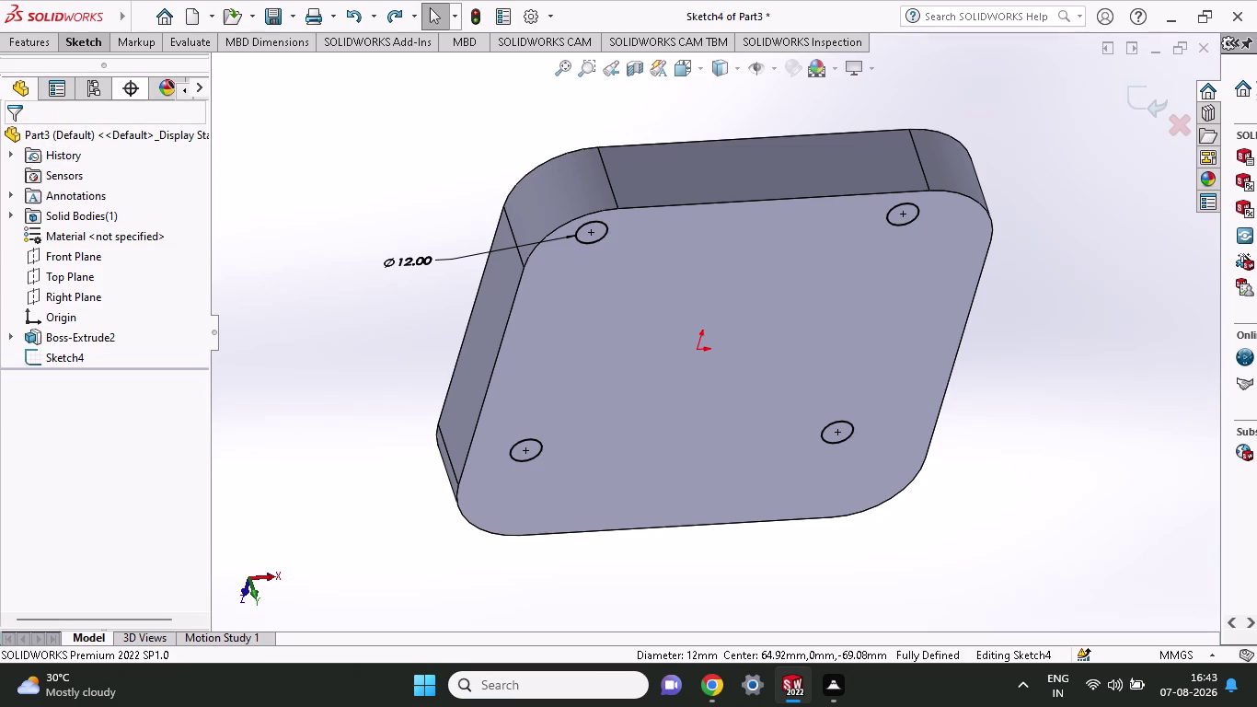
click(91, 37)
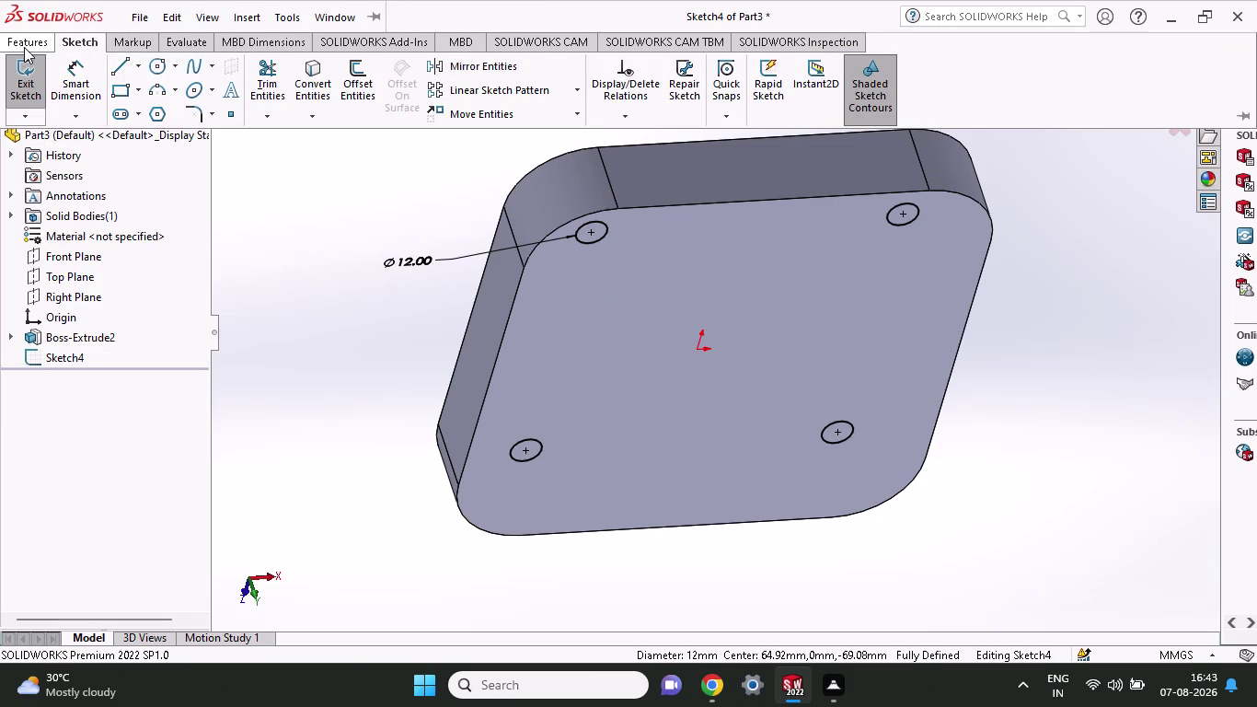
Start an extruded cut from Sketch4 at Mid Plane 12 mm, with Thin Feature off.
click(24, 47)
click(262, 80)
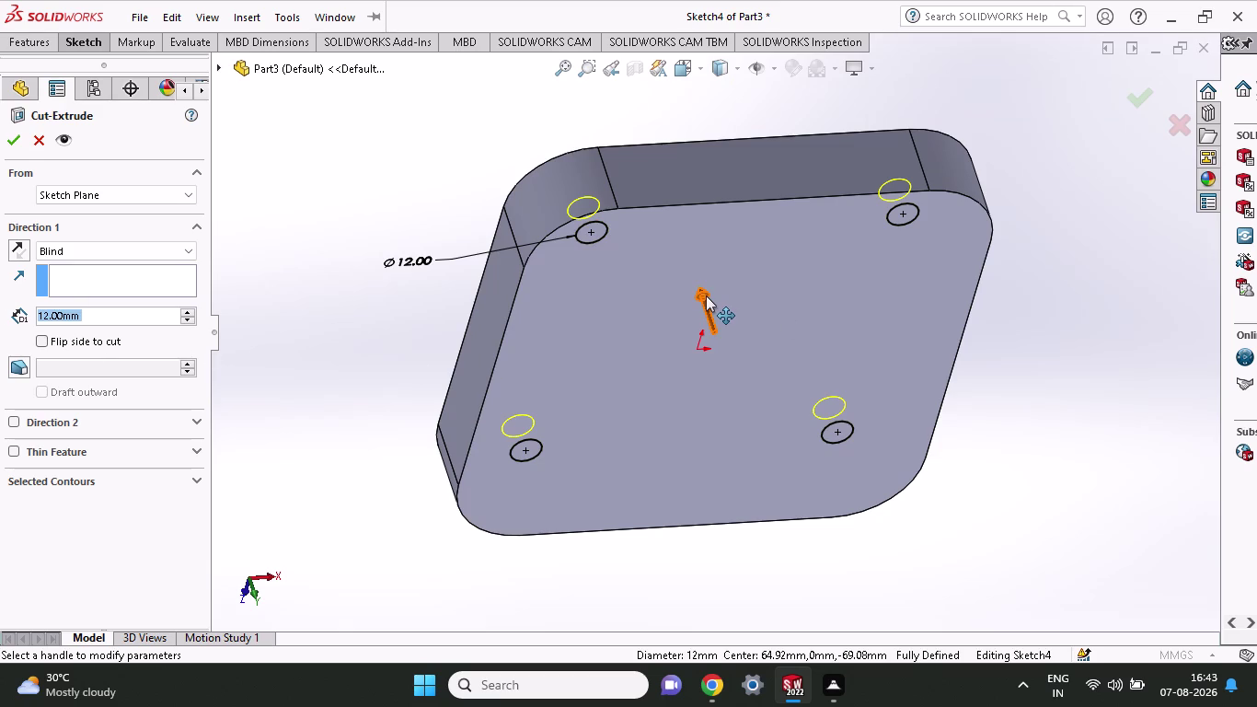
middle_drag(705, 296, 715, 374)
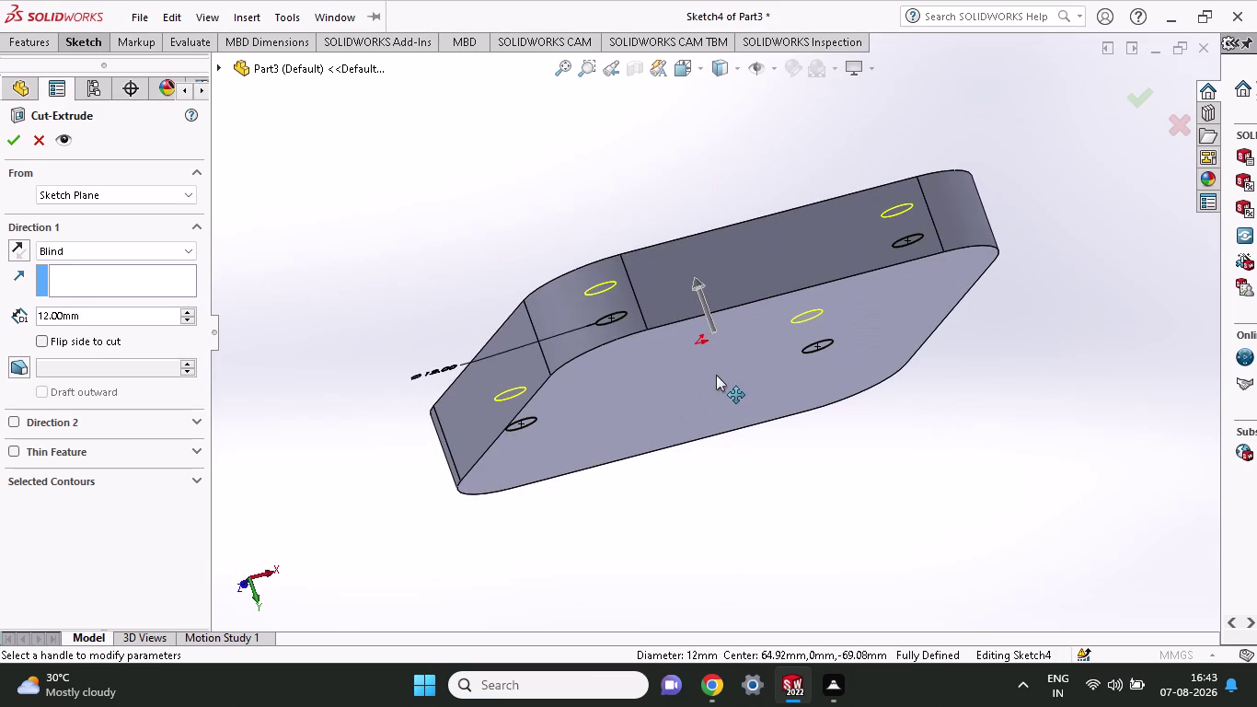
click(143, 243)
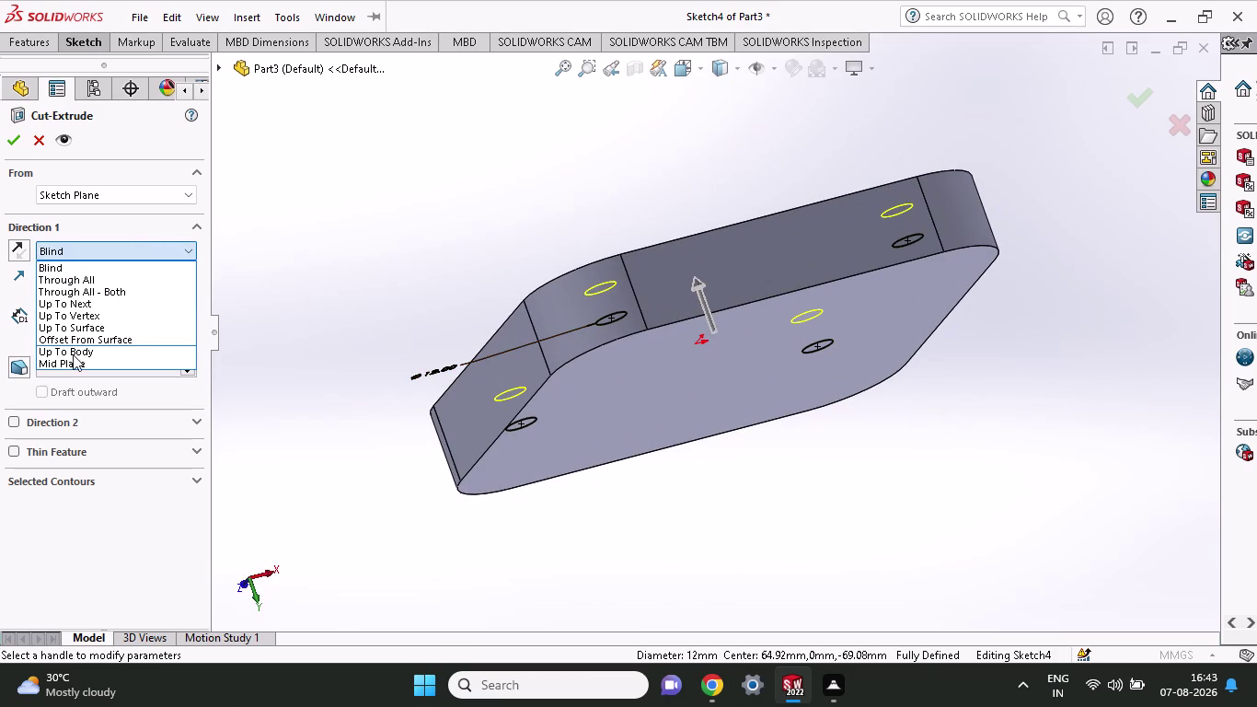
click(72, 360)
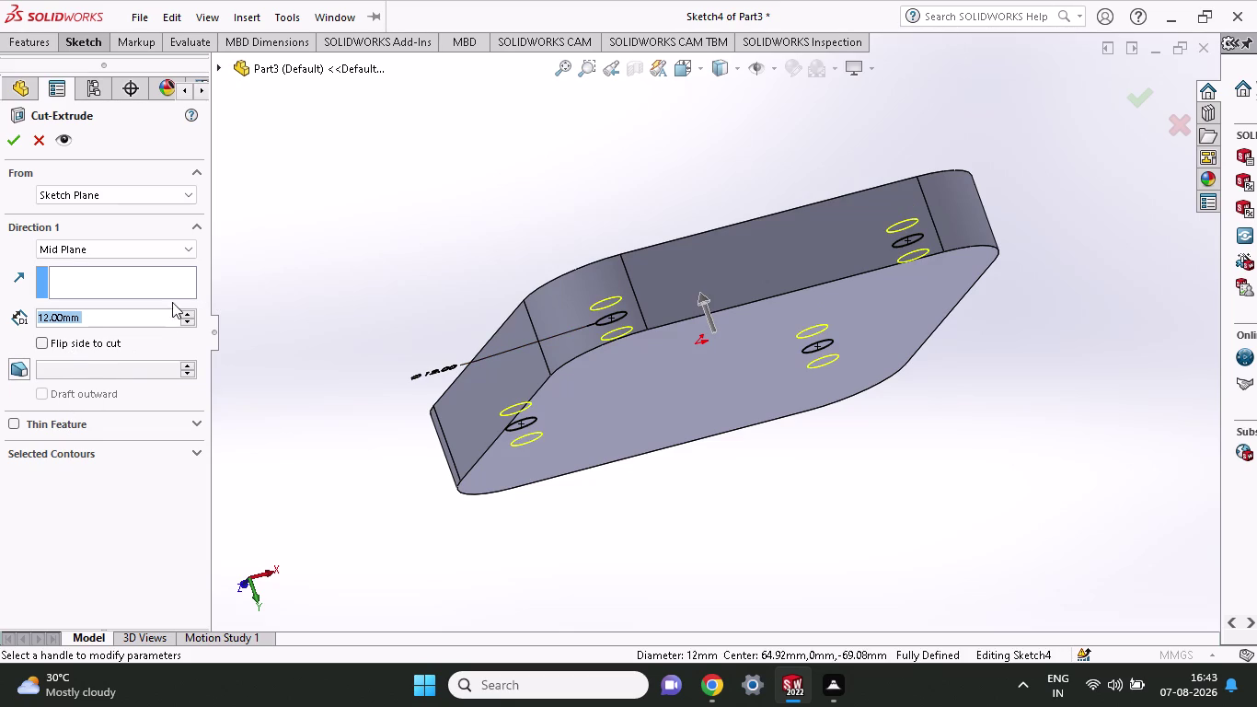
click(66, 423)
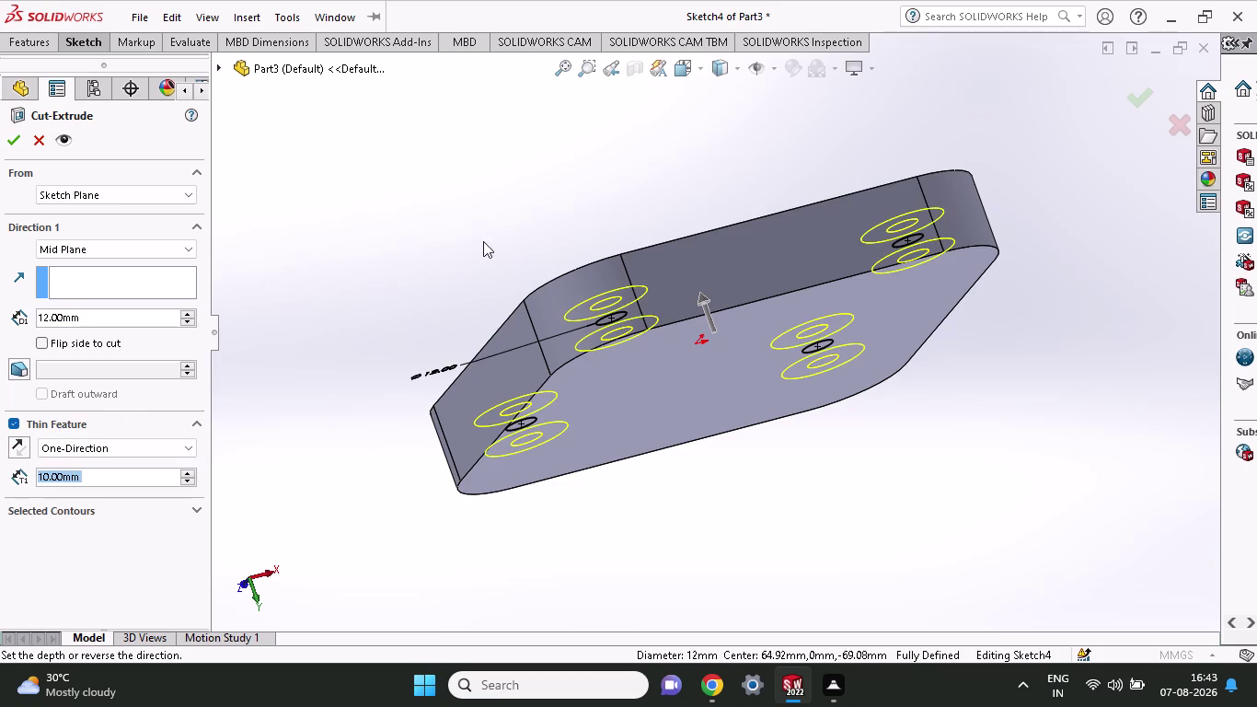
middle_drag(483, 241, 512, 337)
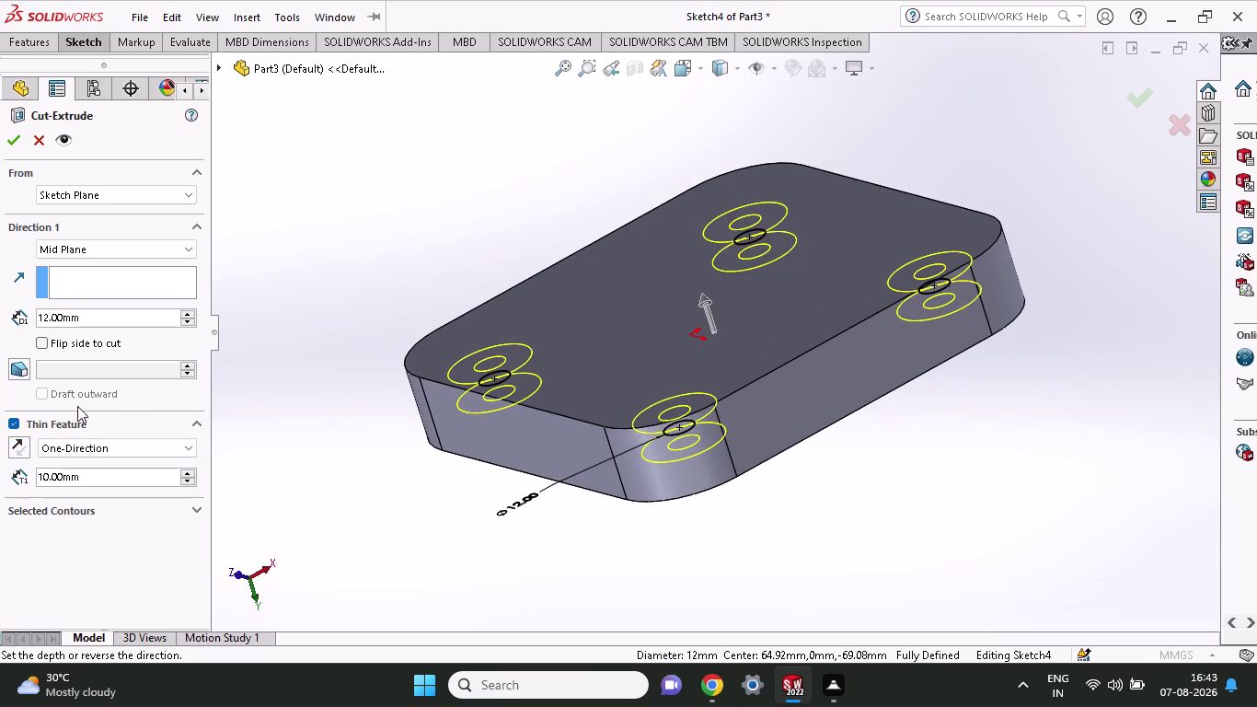
click(12, 421)
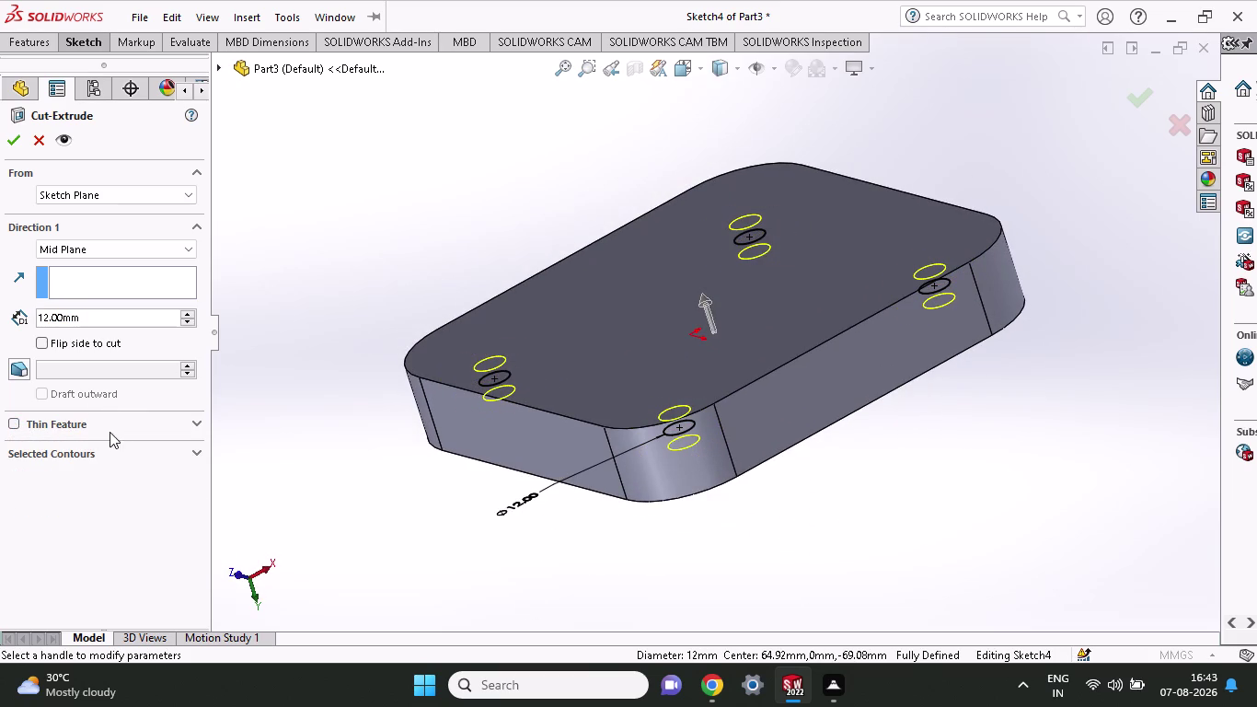
click(199, 427)
click(196, 511)
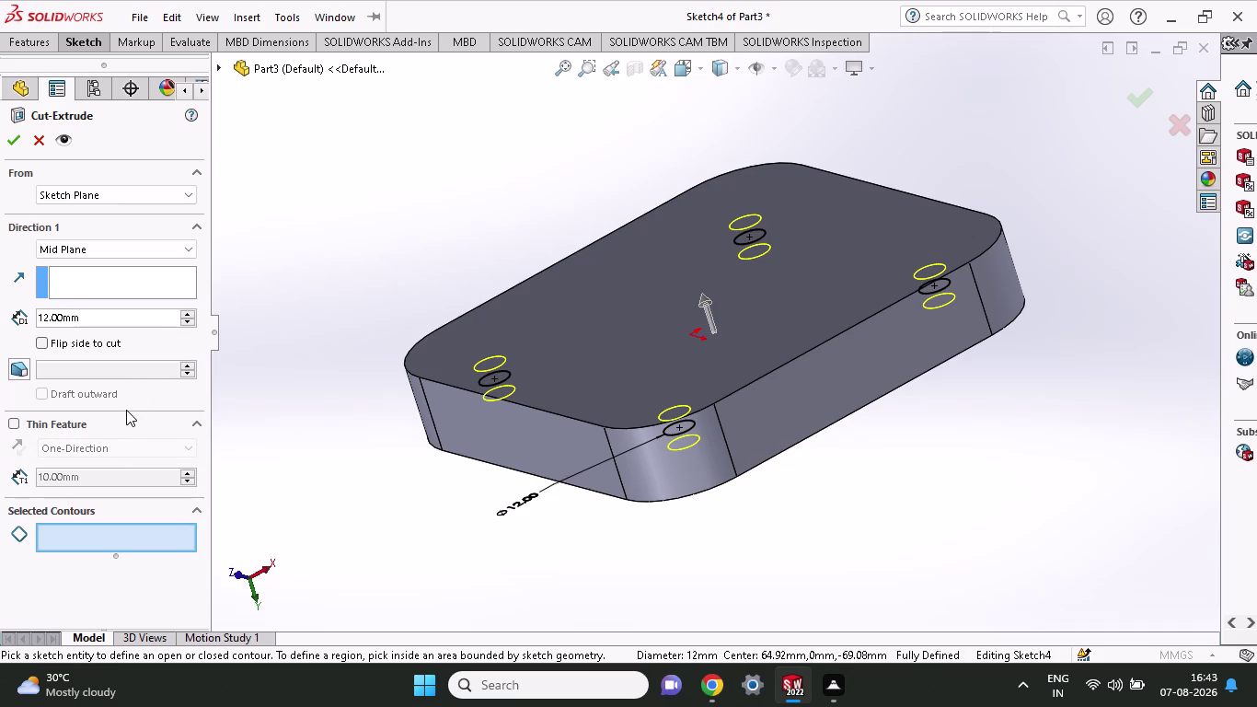
click(98, 249)
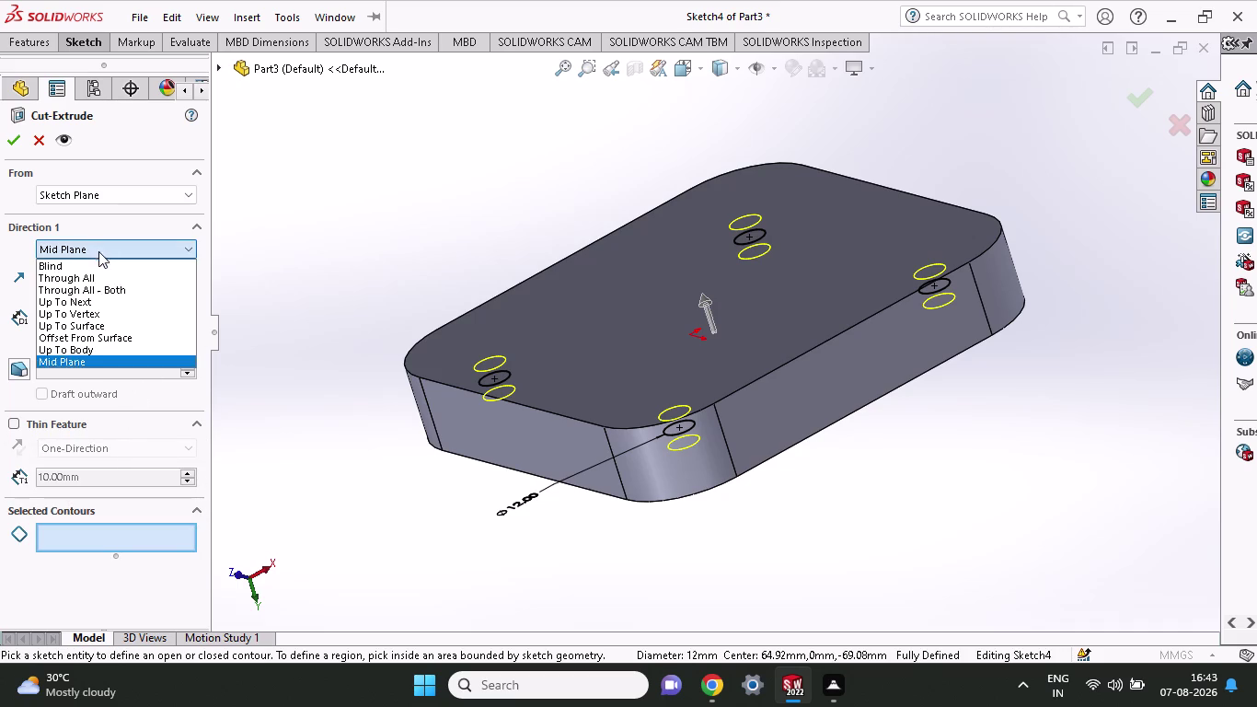
Set Direction 1 to Blind and enable a blind second direction, adjusting its depth.
click(90, 264)
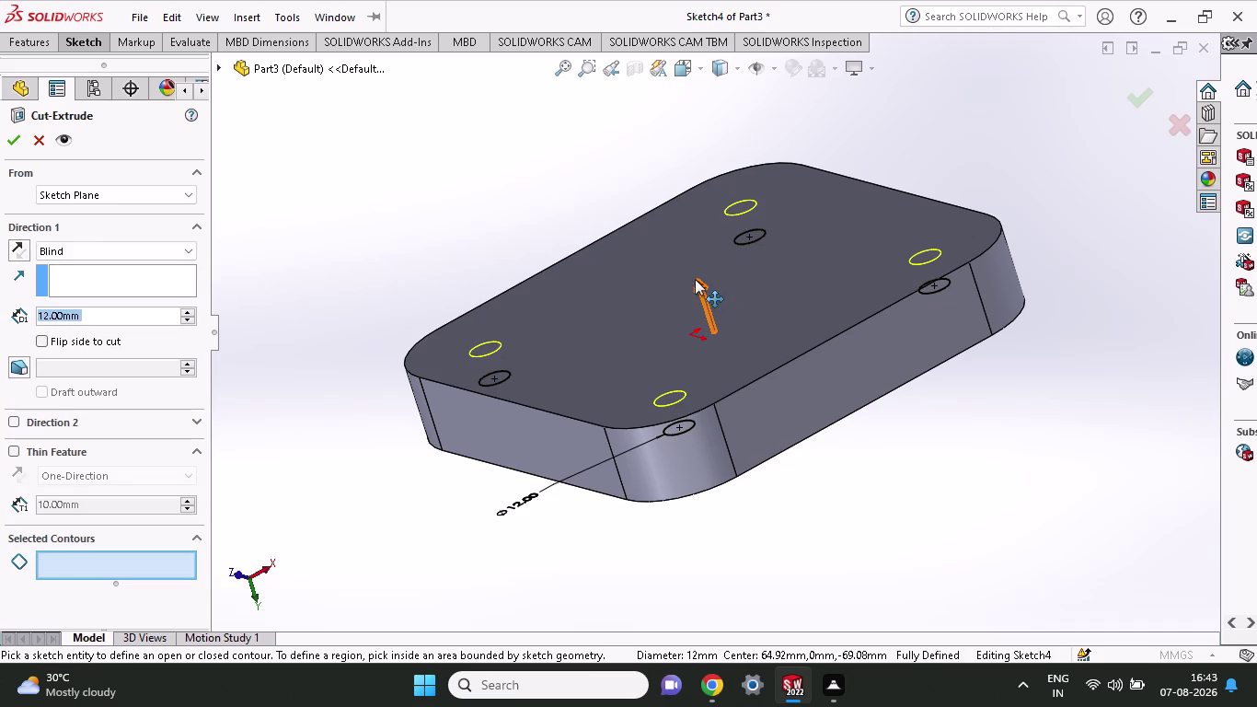
drag(695, 278, 795, 502)
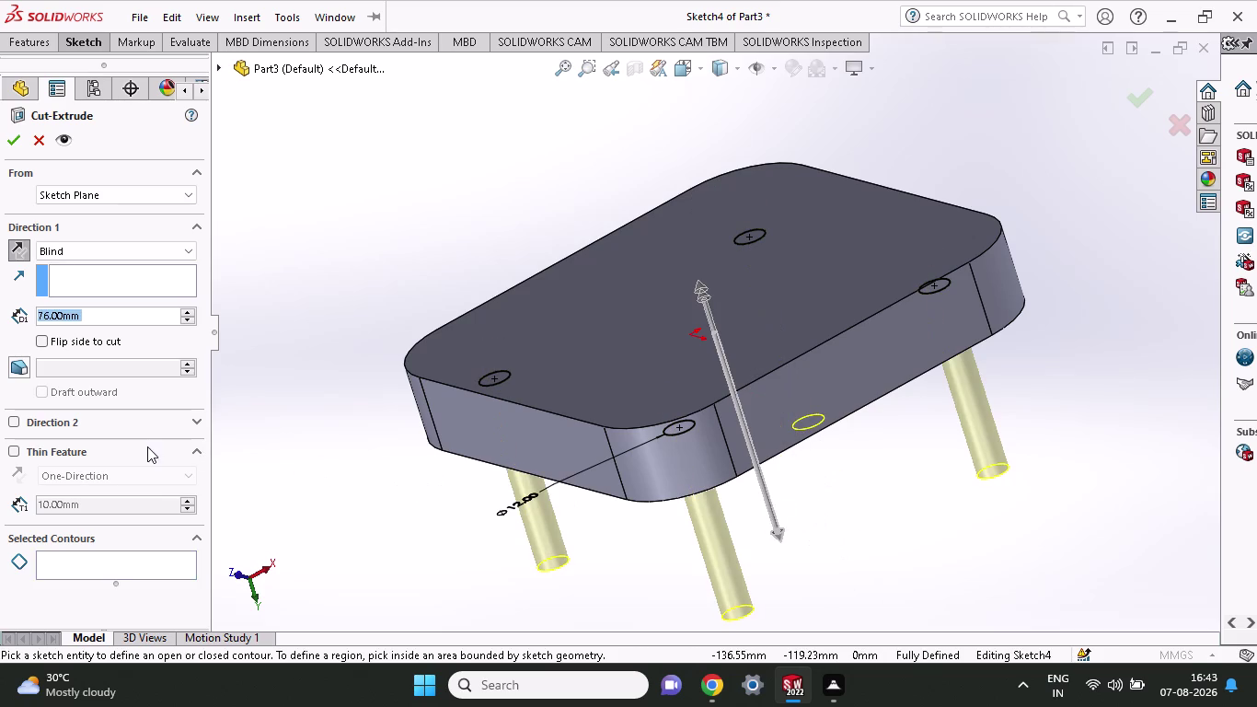
click(82, 474)
drag(701, 290, 698, 257)
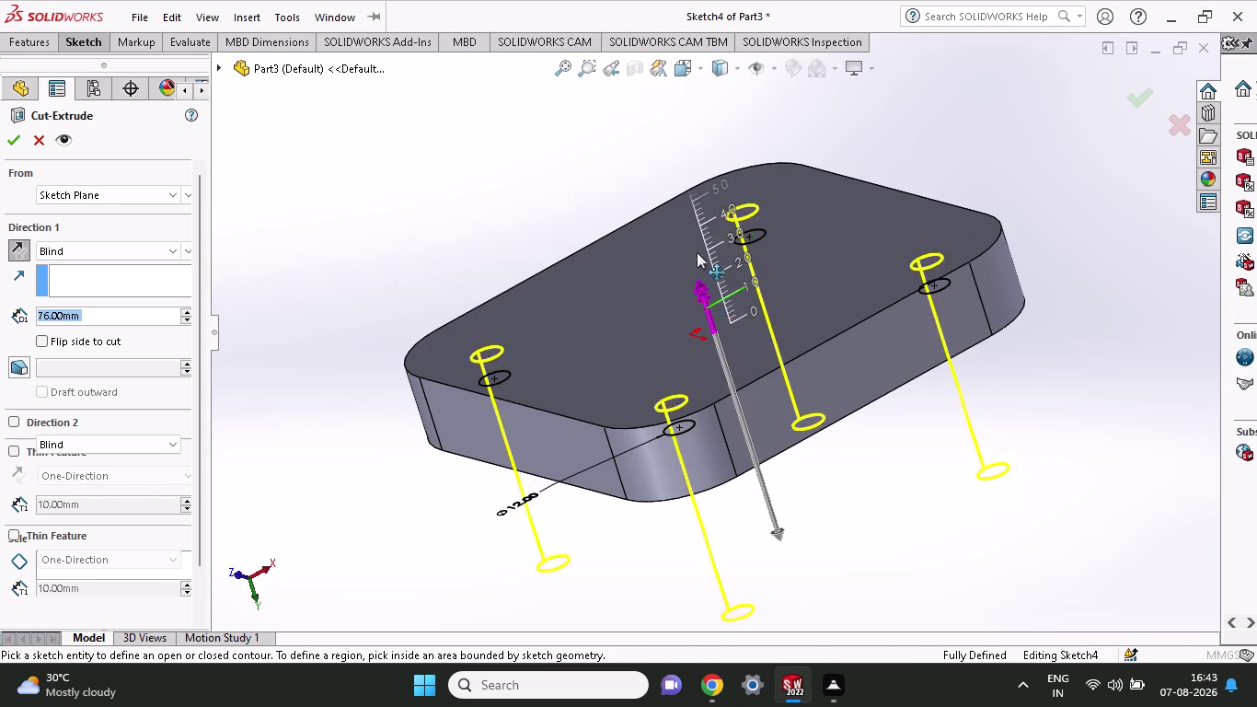
drag(697, 257, 694, 191)
drag(113, 322, 13, 319)
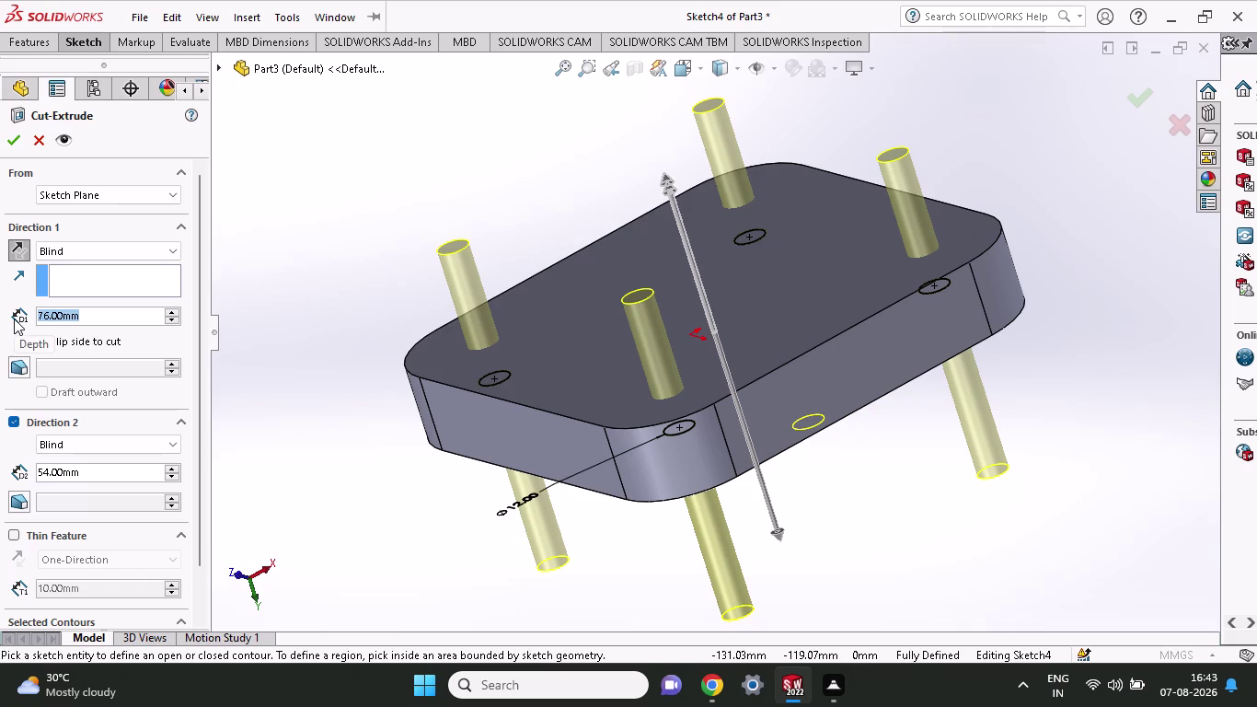
text(12)
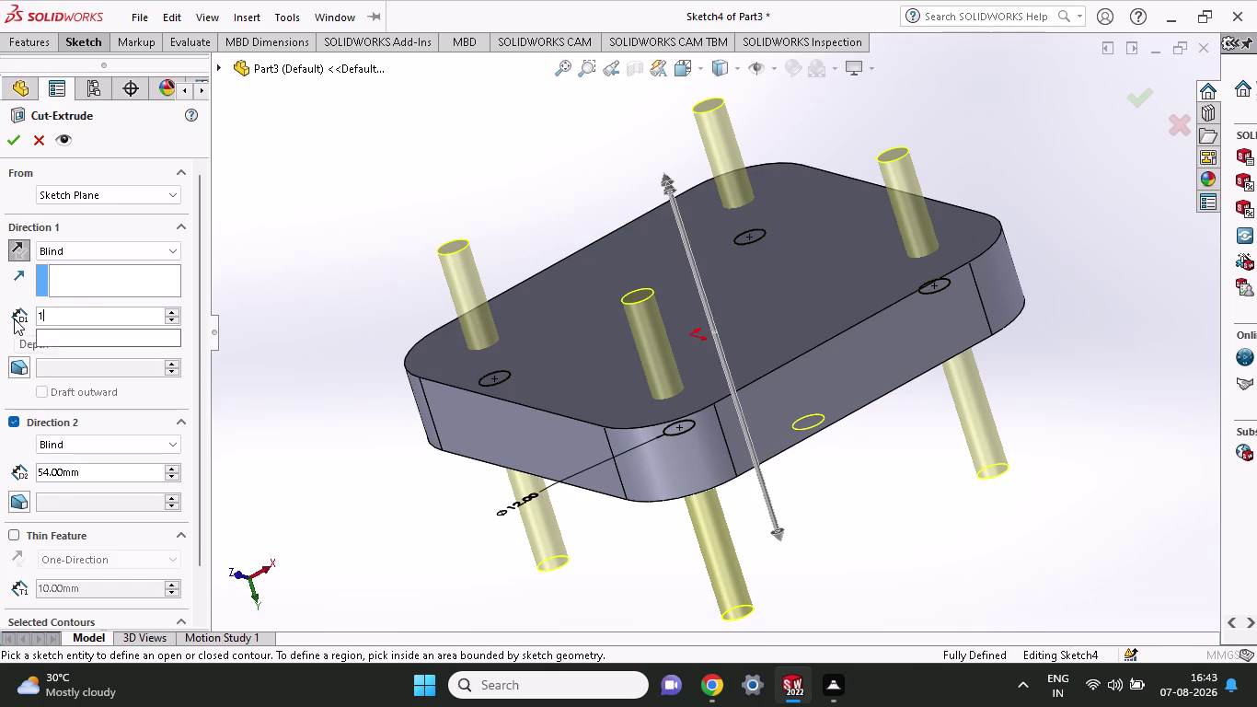
Enter a 20 mm second depth and a 46 mm first depth, then cancel the cut.
drag(84, 471, 33, 464)
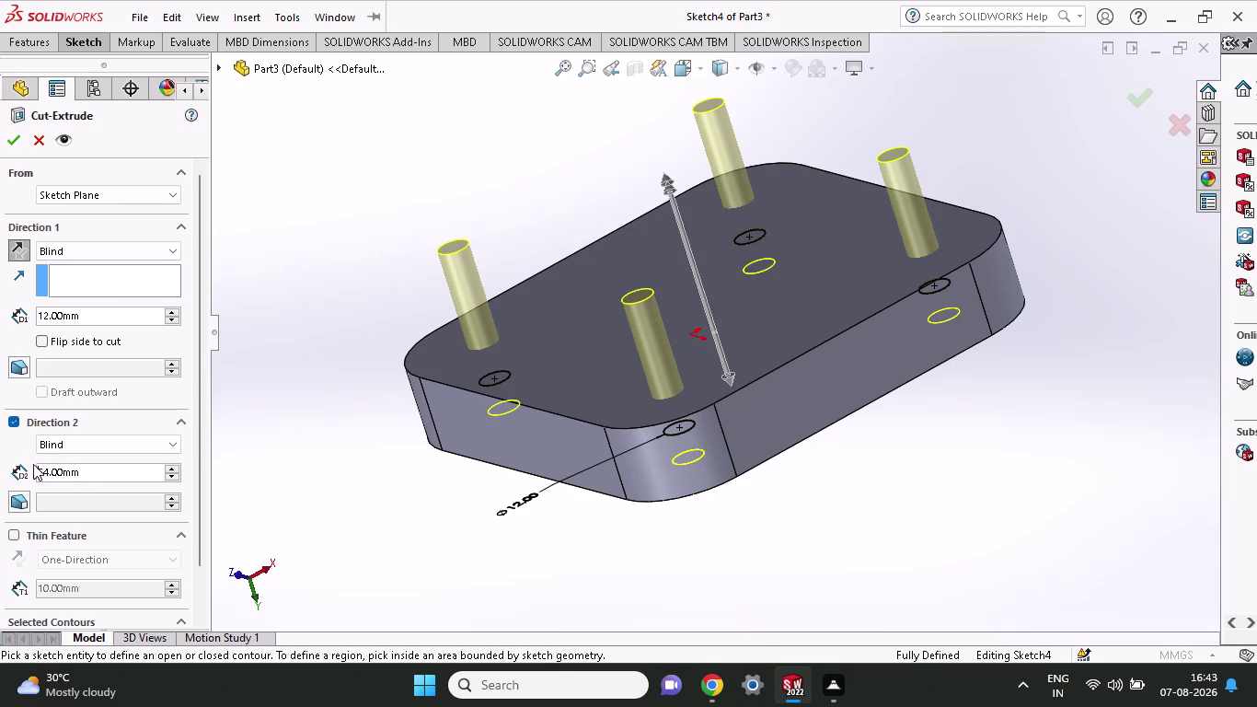
drag(71, 471, 0, 476)
drag(122, 470, 0, 491)
drag(0, 491, 0, 492)
key(2)
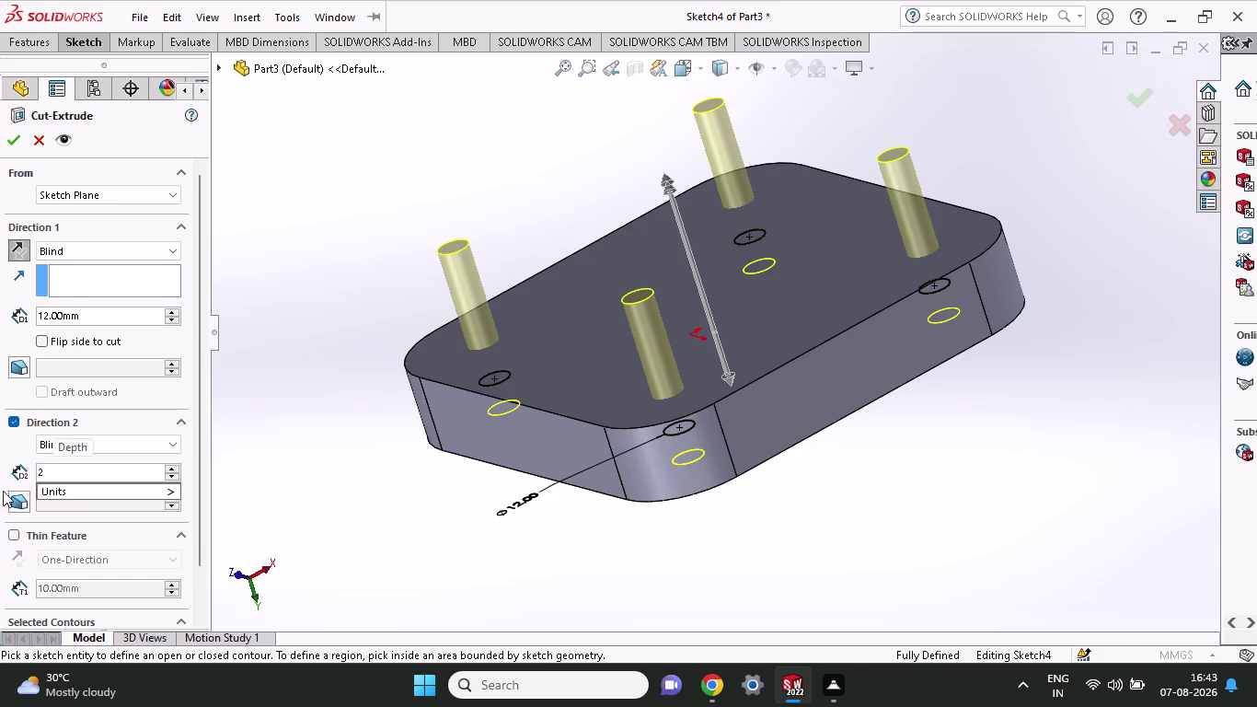
key(0)
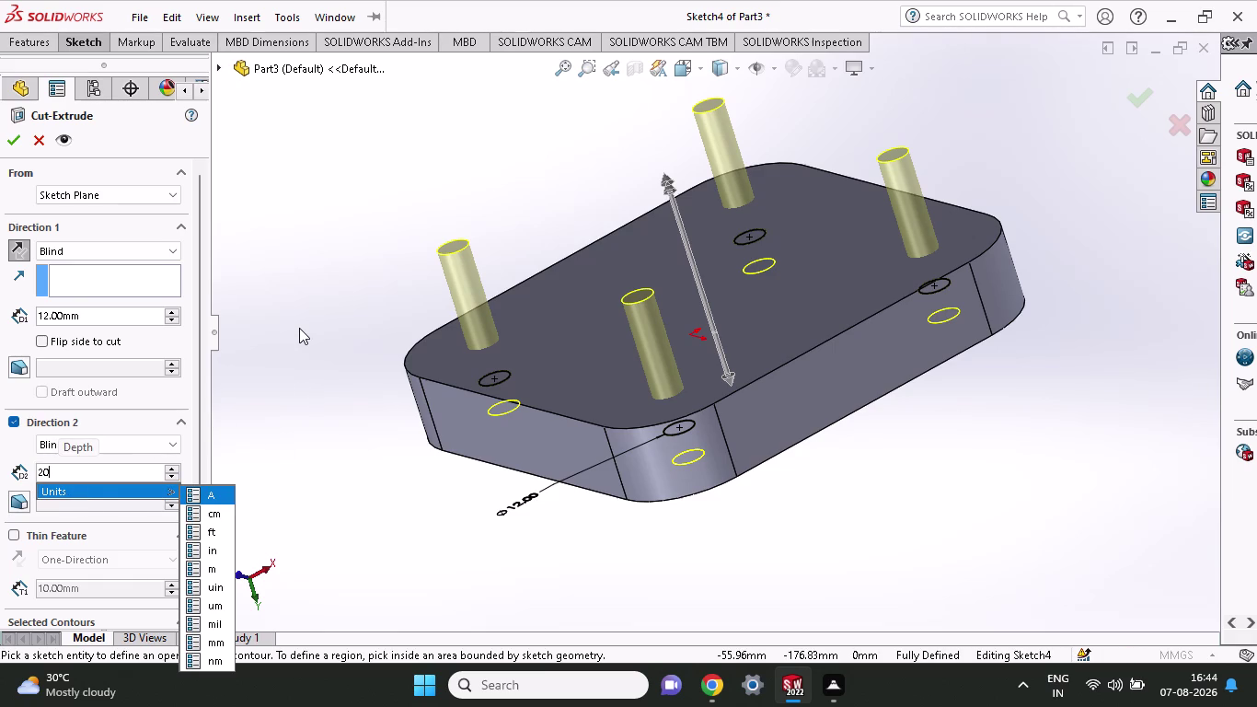
middle_drag(702, 522, 693, 396)
drag(730, 380, 731, 448)
middle_drag(737, 180, 745, 258)
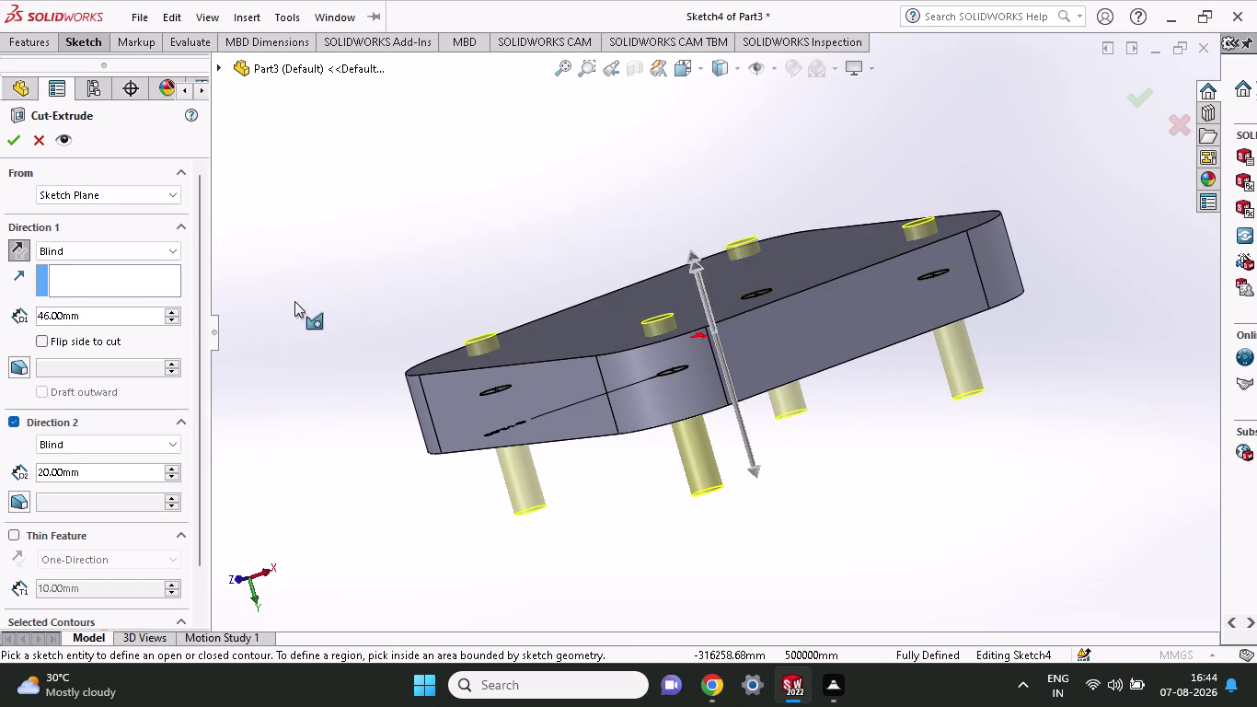
drag(107, 308, 10, 322)
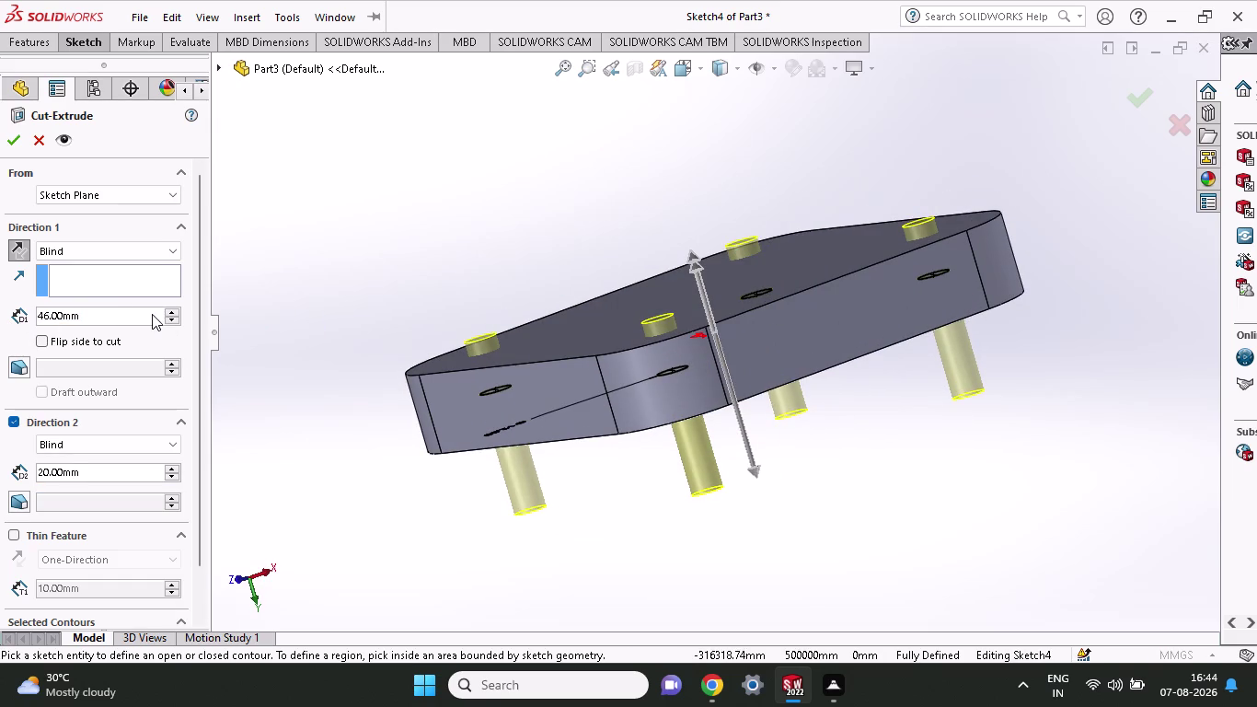
middle_drag(735, 241, 691, 168)
key(Escape)
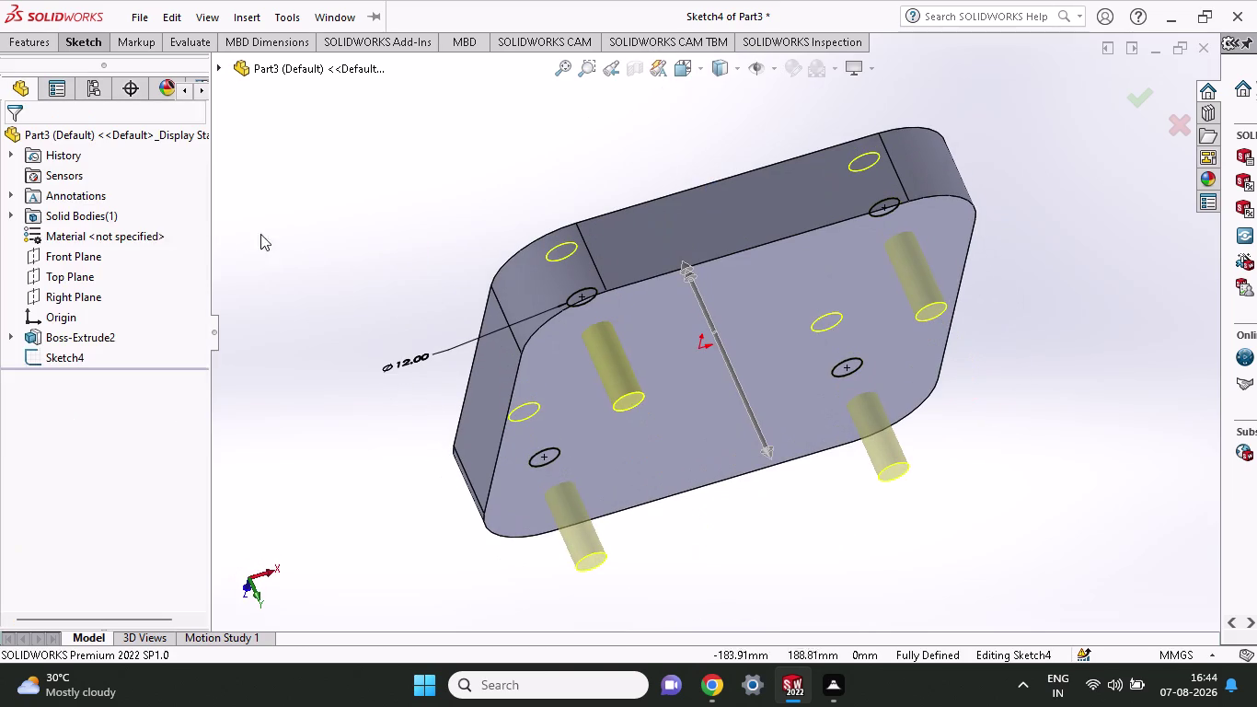
Start a new extruded cut from Sketch4 with a Mid Plane end condition.
click(19, 45)
click(269, 81)
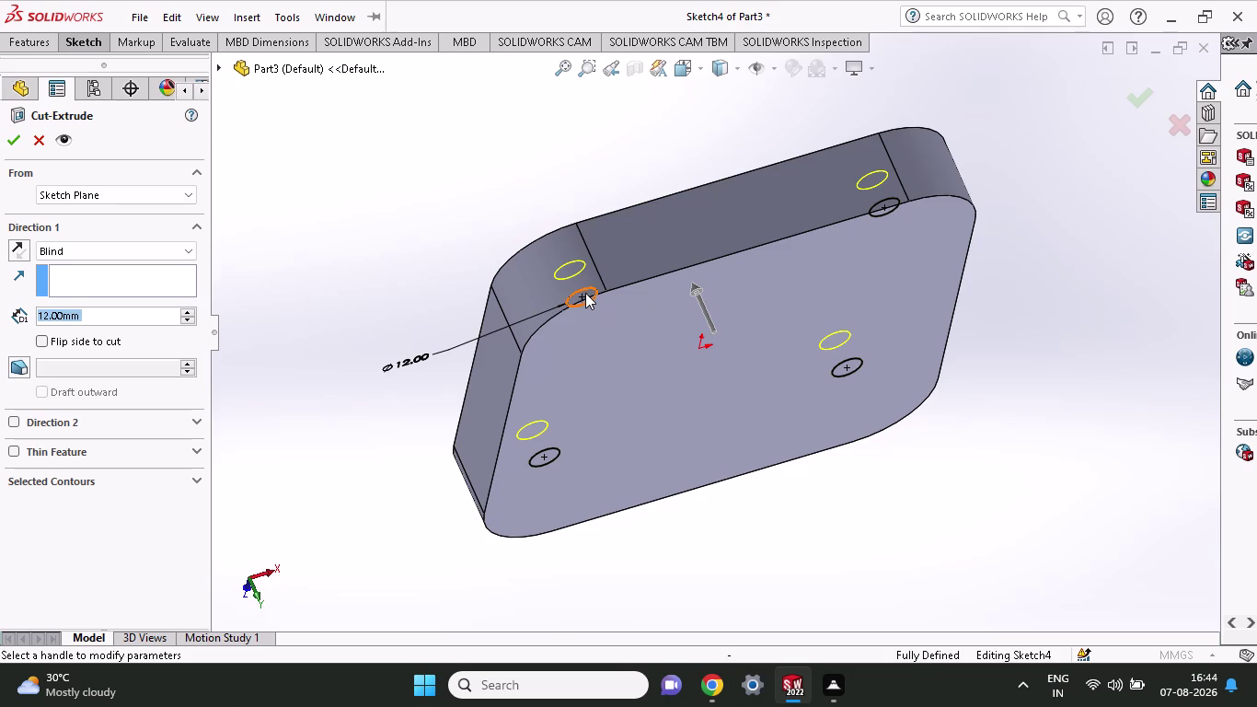
drag(692, 287, 672, 205)
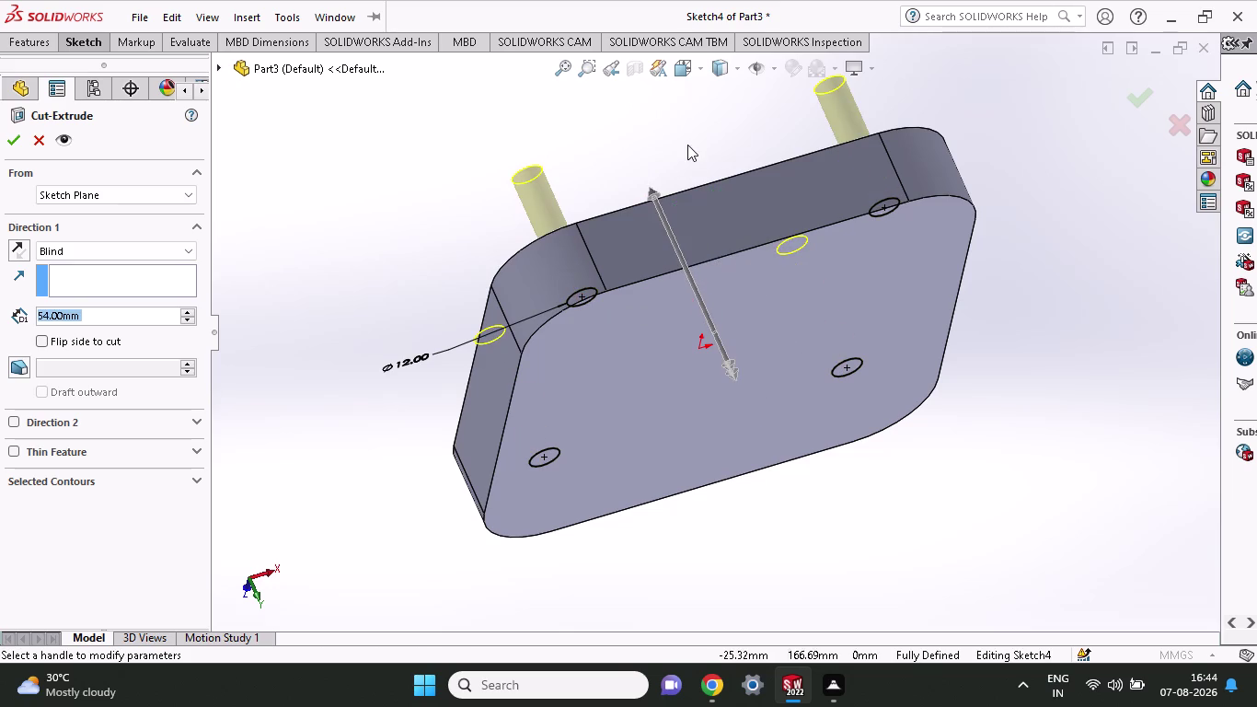
middle_drag(687, 145, 706, 211)
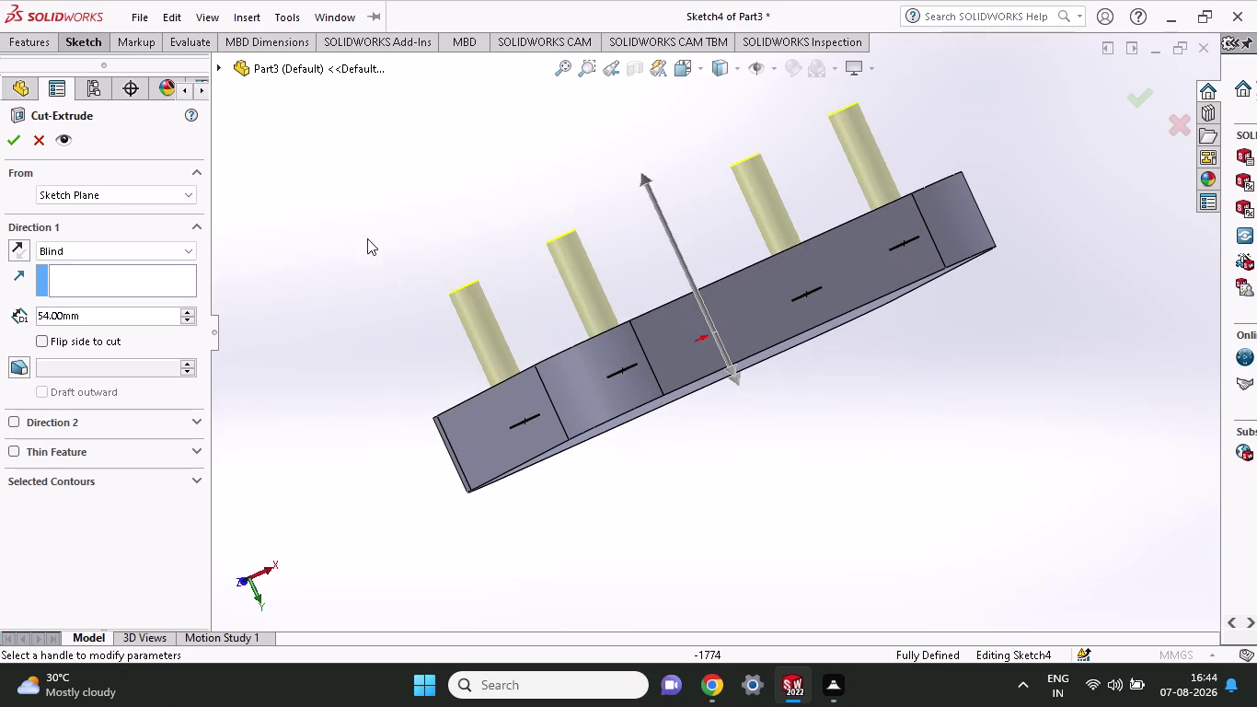
click(154, 254)
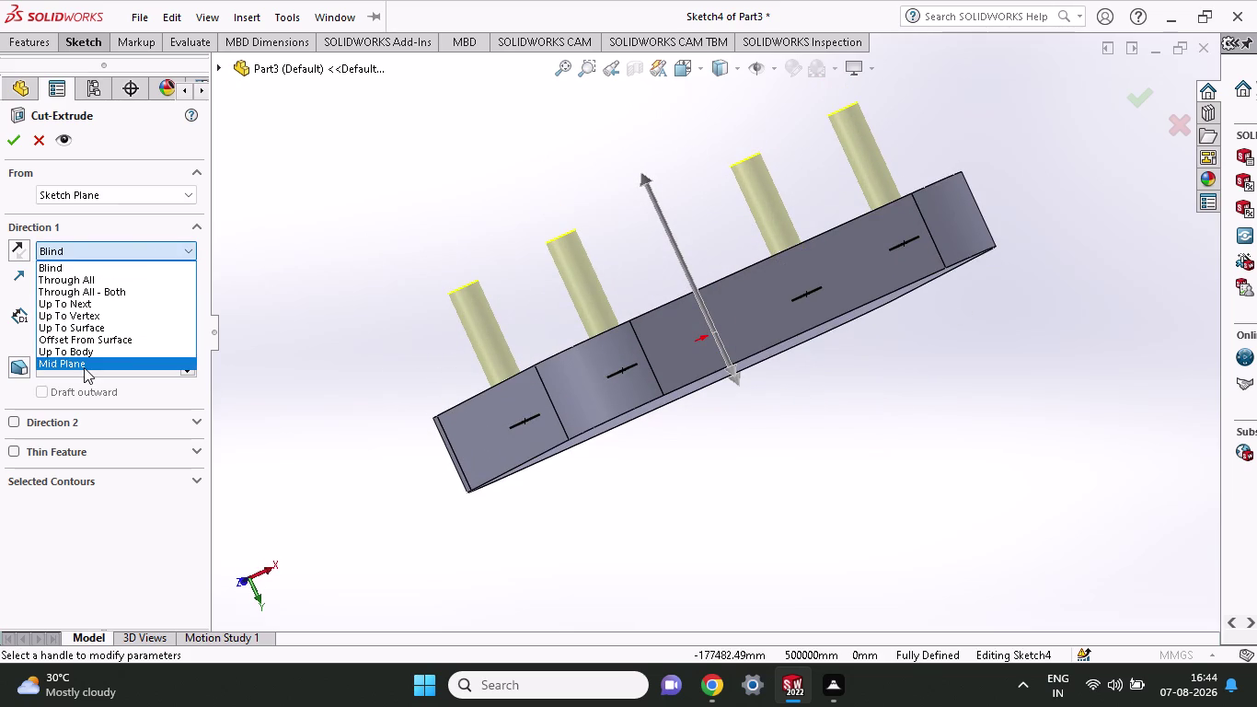
click(84, 367)
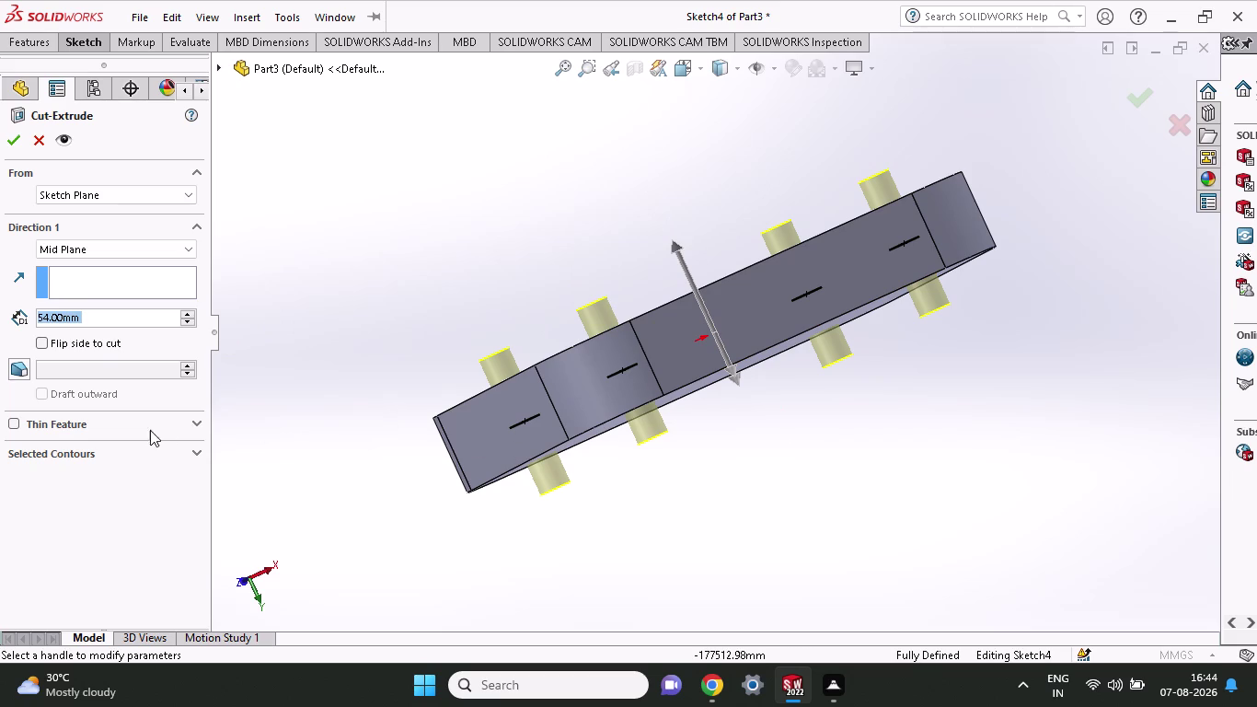
Add a 12 mm thin feature and return Direction 1 to a 54 mm blind depth.
click(185, 426)
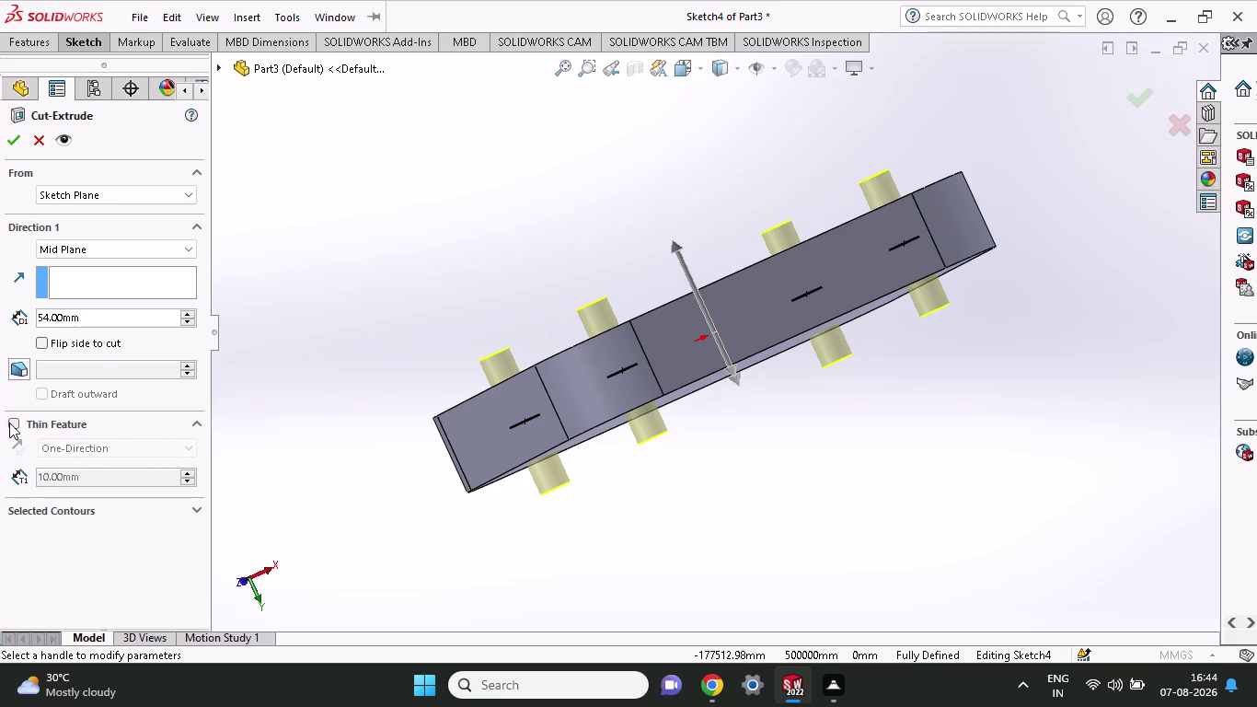
click(10, 423)
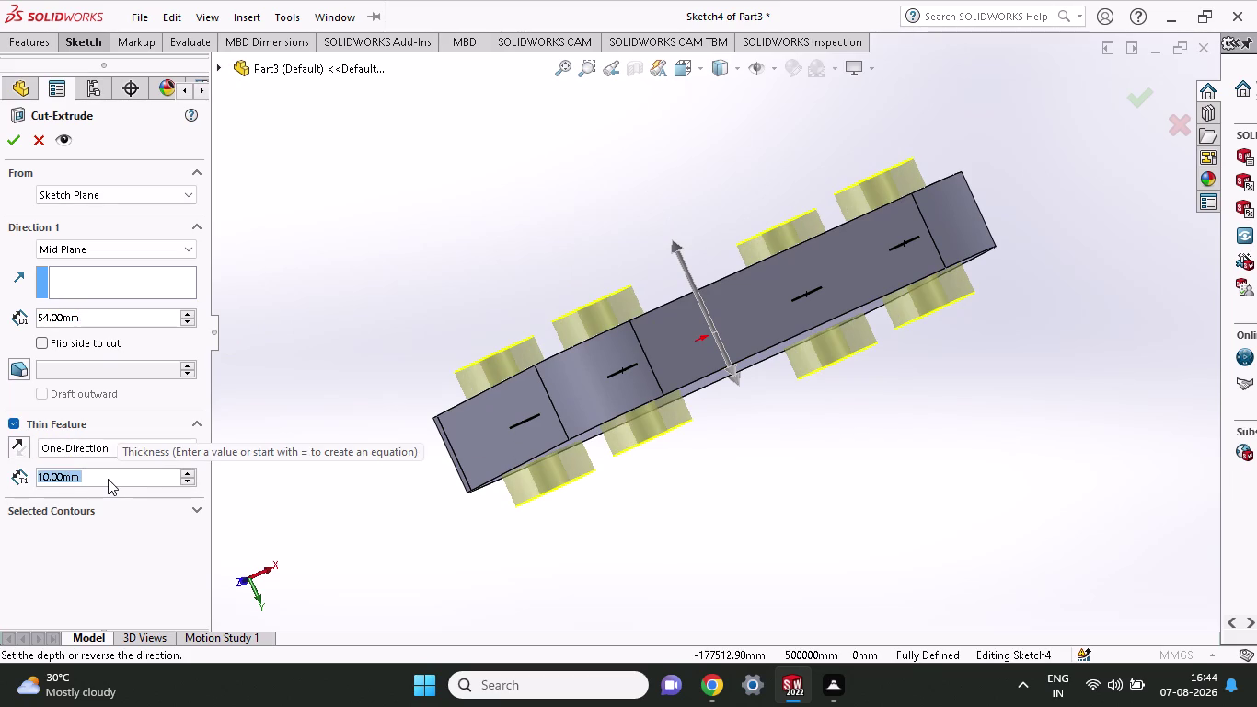
text(12)
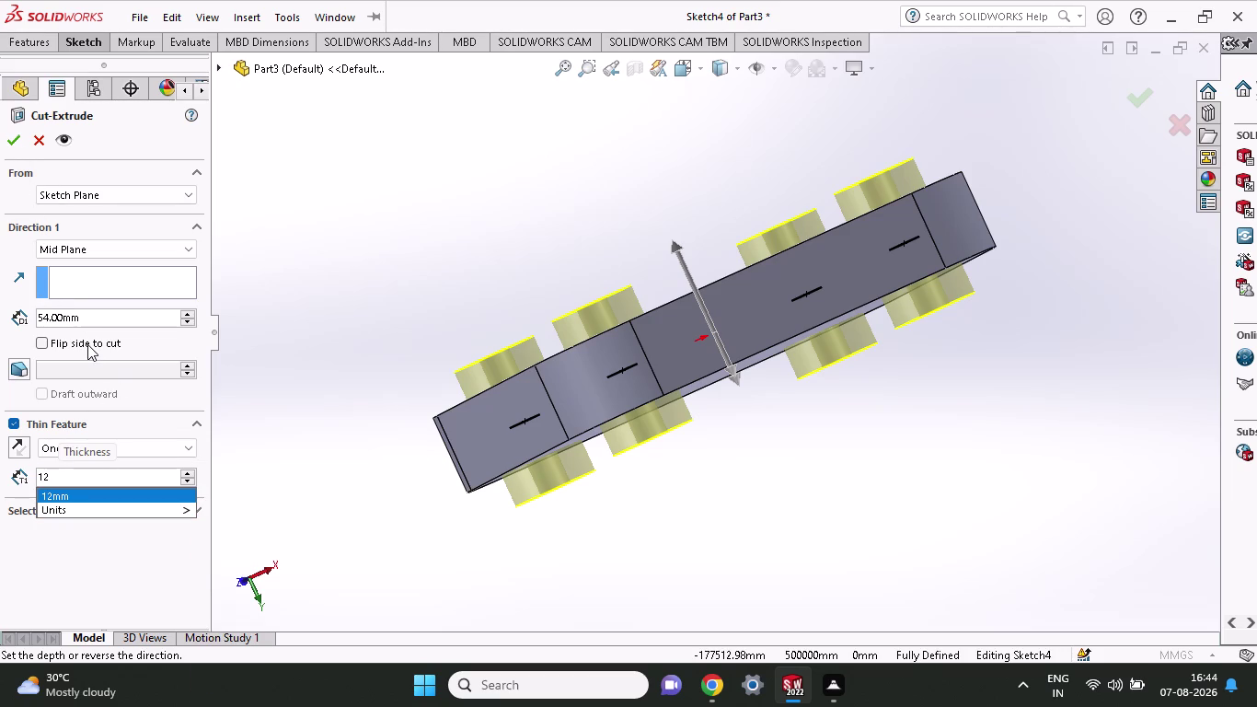
click(176, 242)
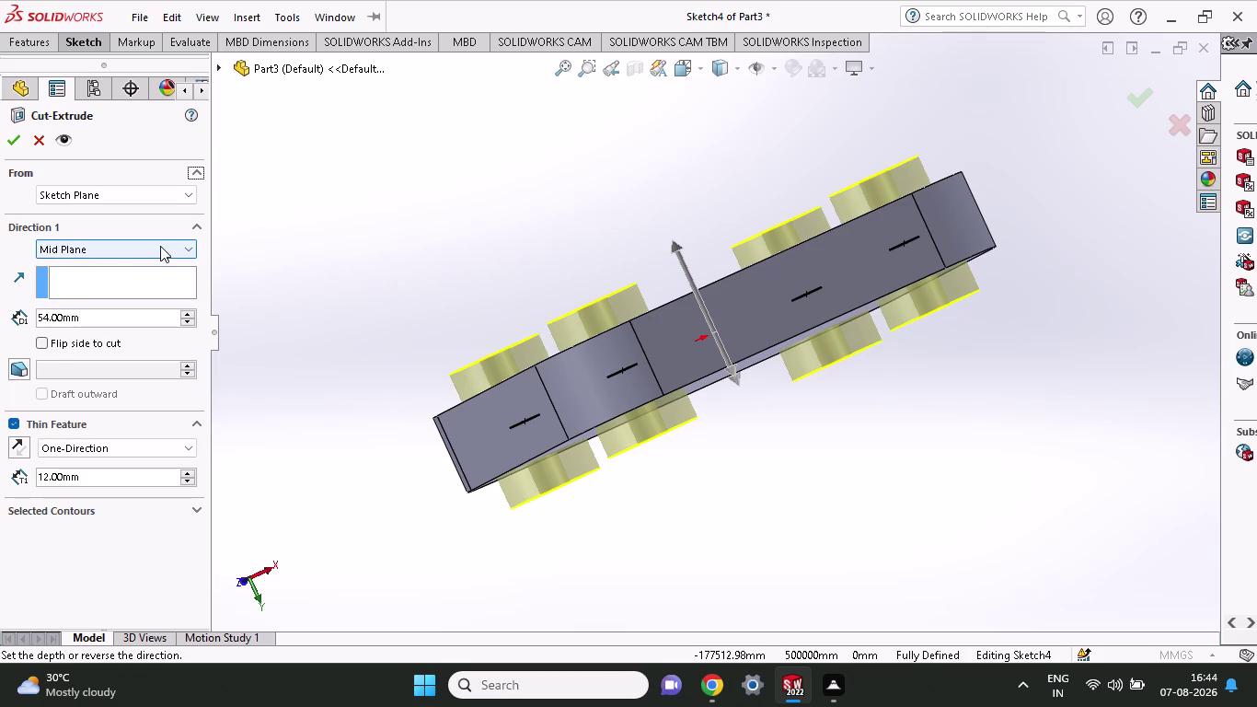
click(160, 246)
click(77, 261)
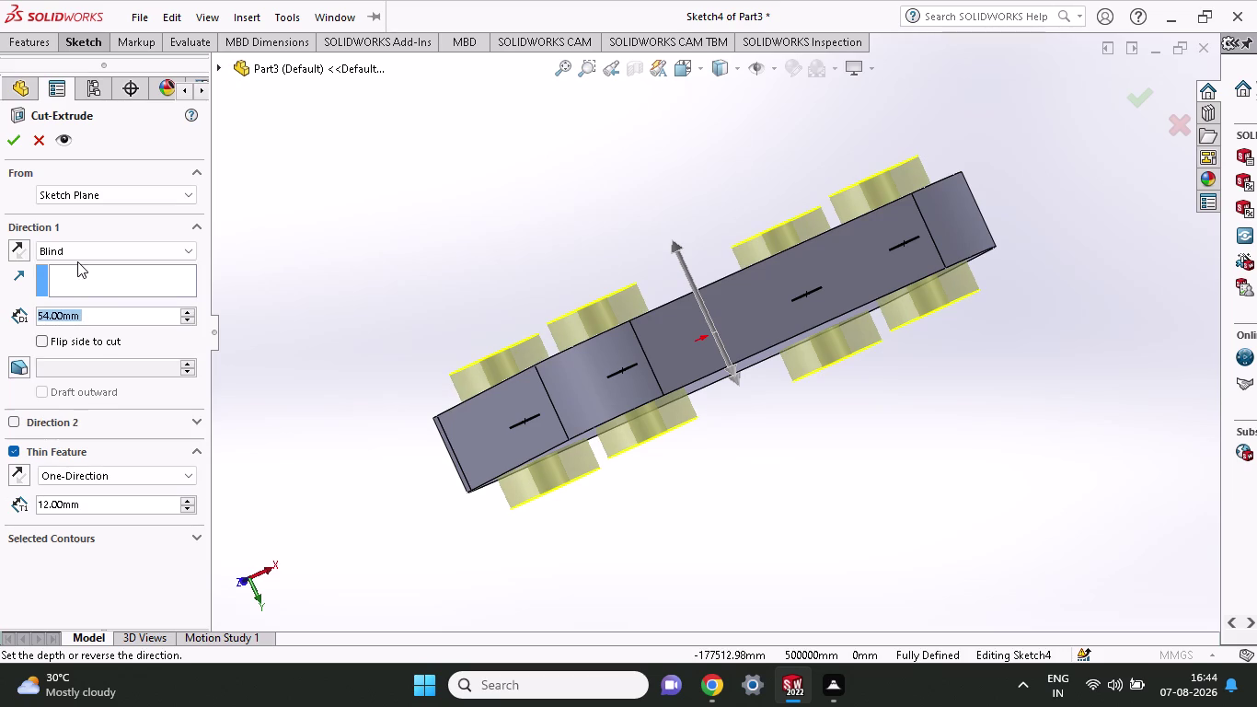
Enable Direction 2 and drag its depth out to 52 mm.
click(11, 414)
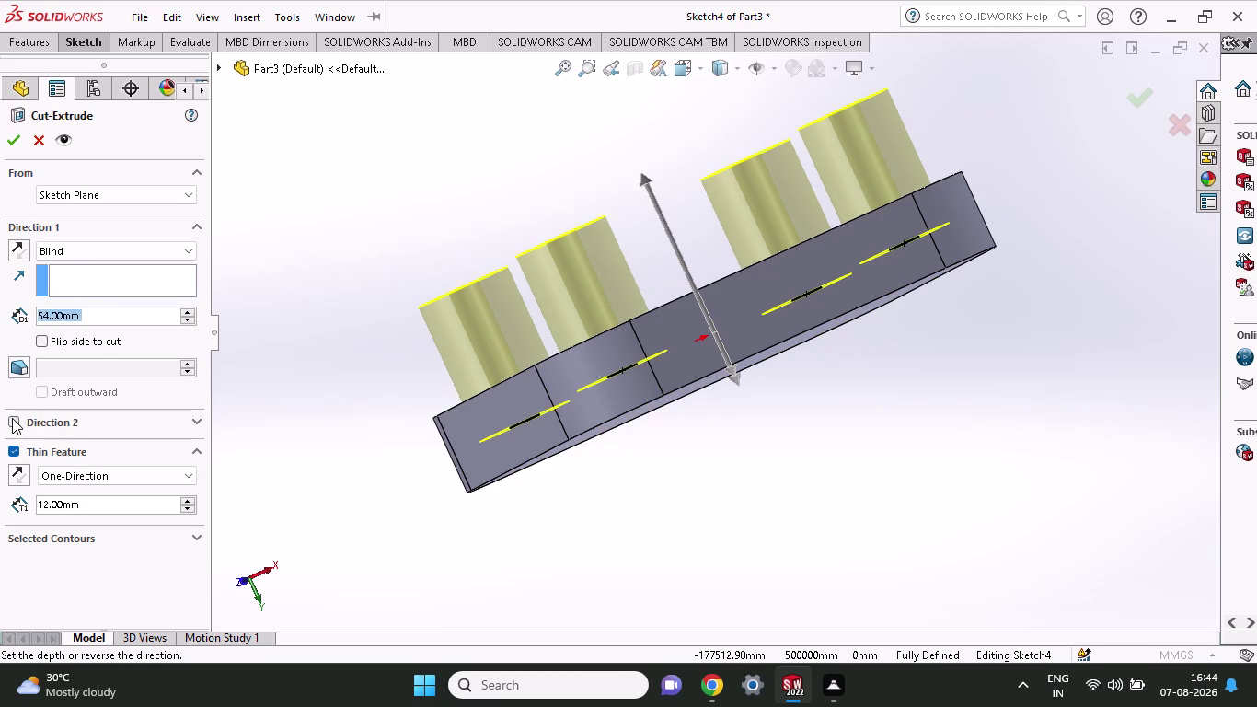
click(12, 421)
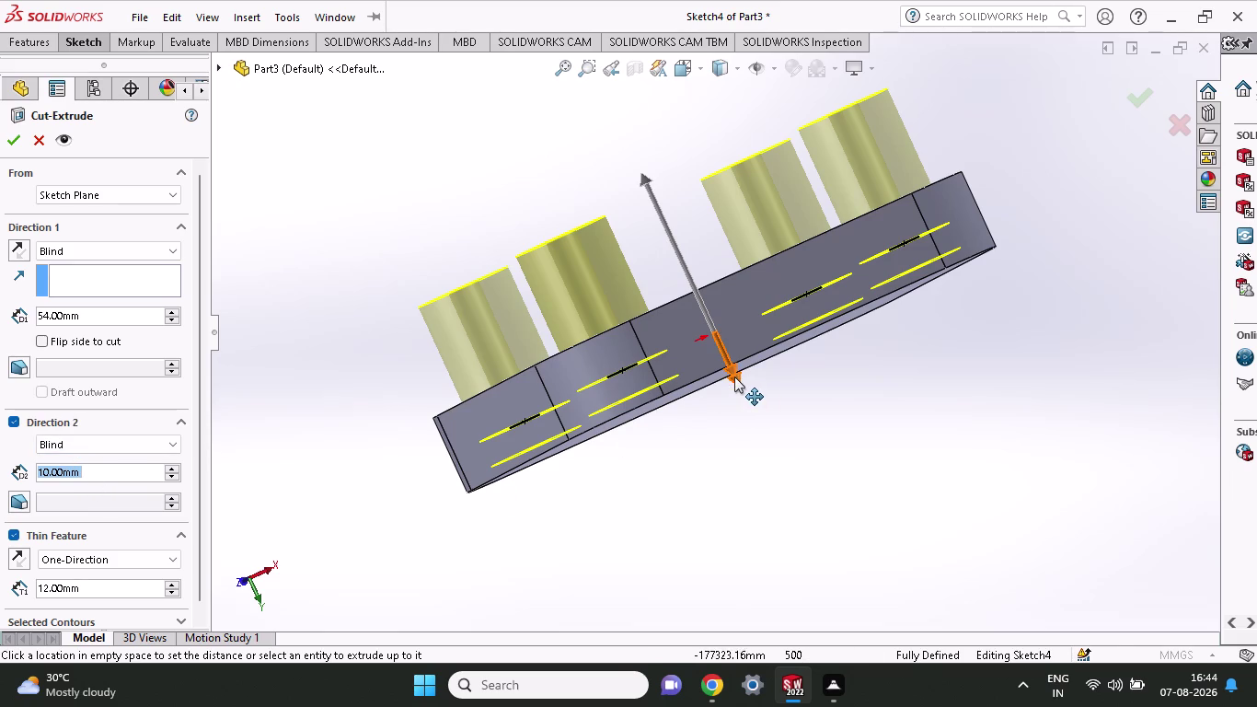
drag(734, 376, 766, 465)
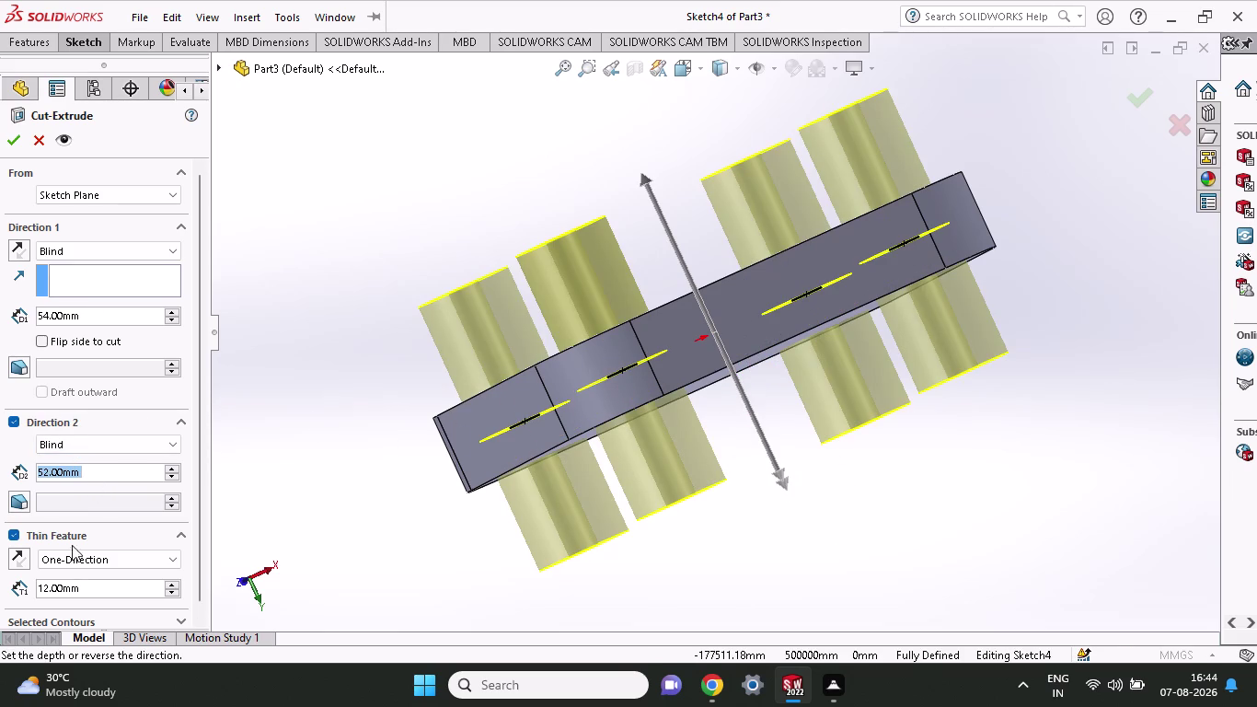
scroll(down, 3)
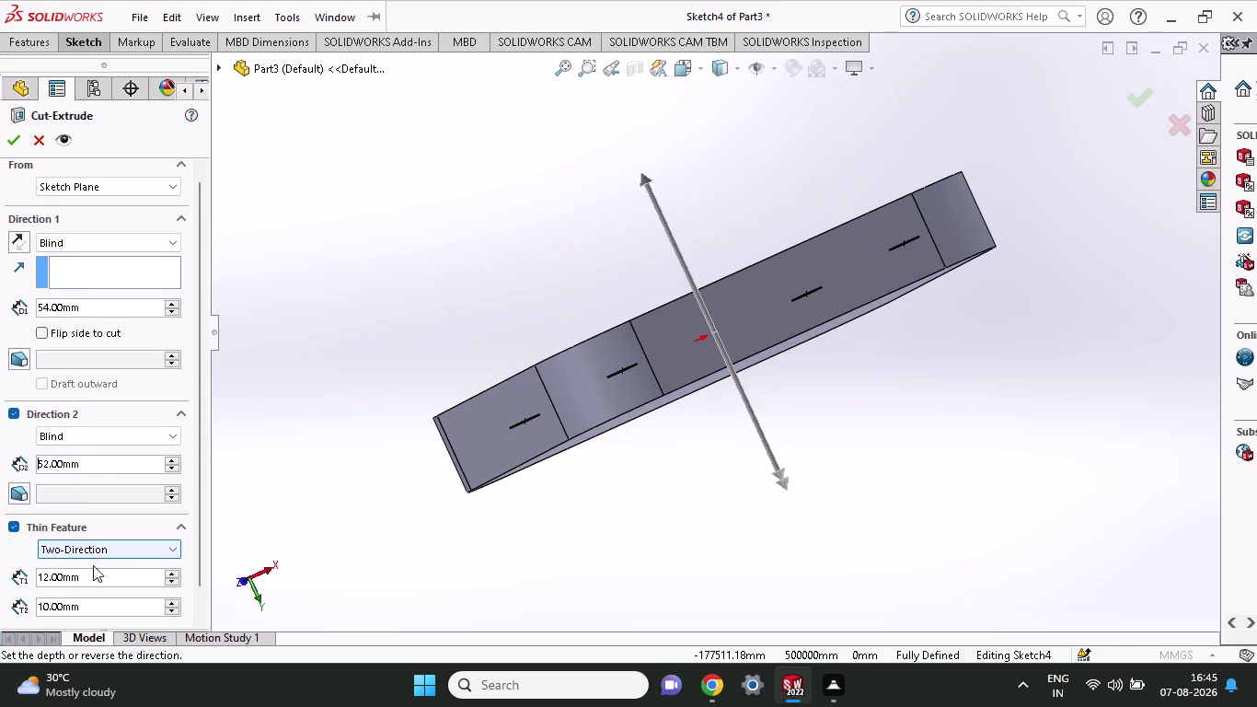
Make the thin wall Two-Direction and clear the T1 thickness value.
click(86, 571)
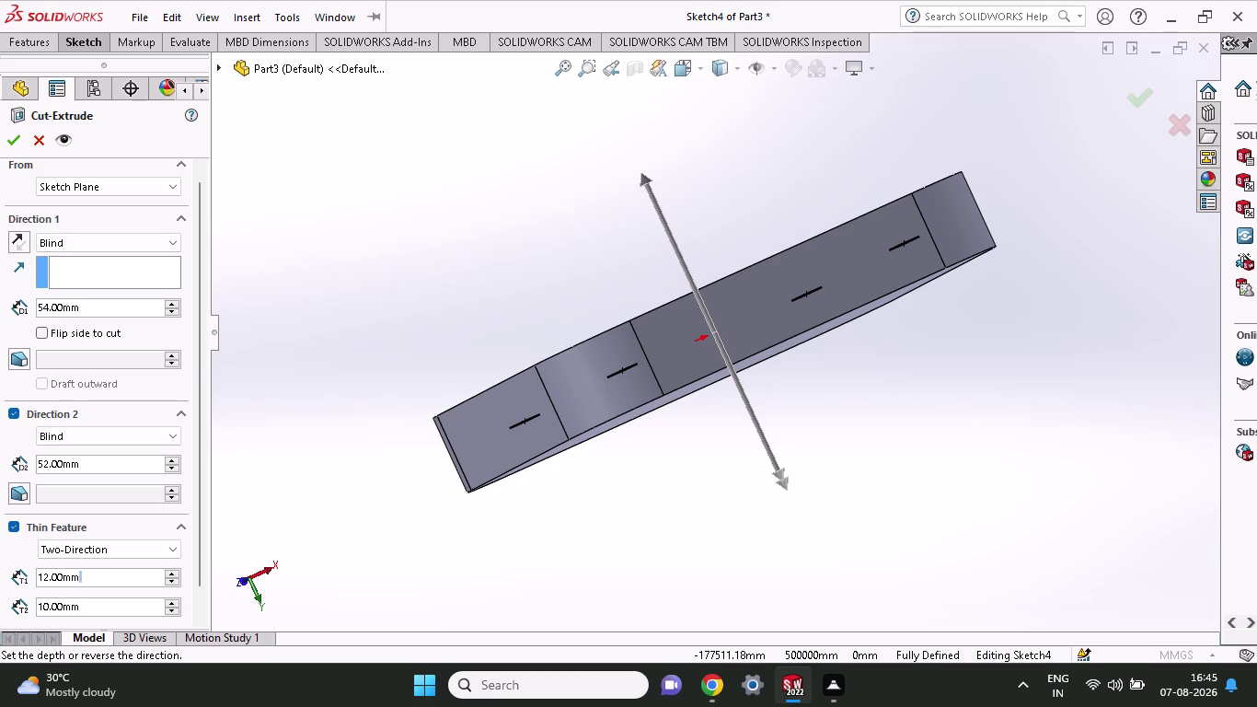
drag(86, 579, 5, 578)
middle_drag(430, 368, 454, 479)
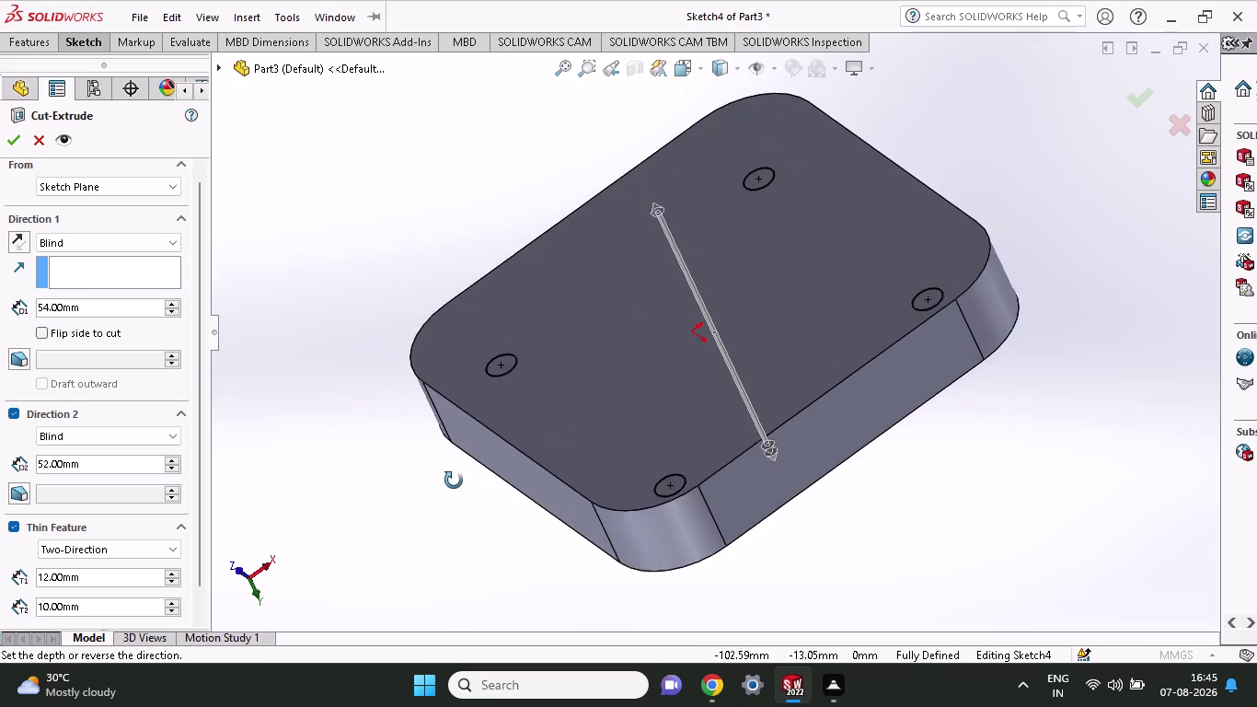
middle_drag(454, 480, 454, 491)
middle_drag(452, 478, 431, 292)
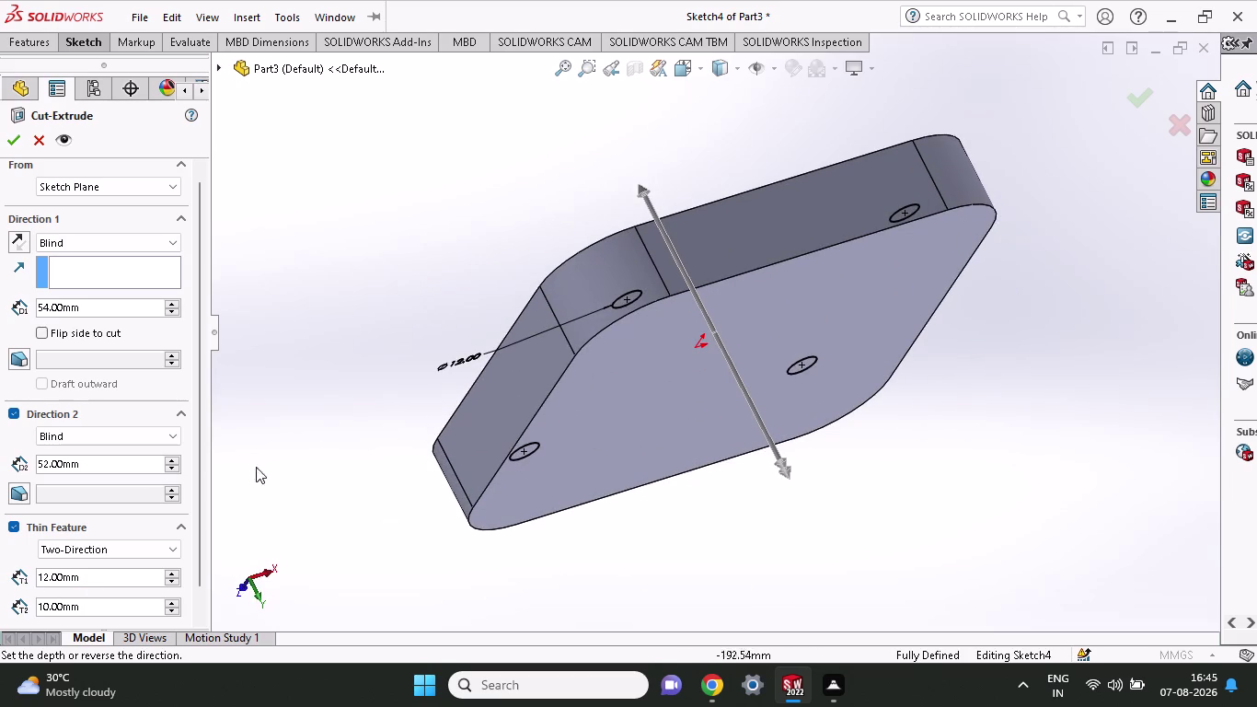
drag(95, 575, 0, 575)
key(BackSpace)
key(BackSpace)
key(BackSpace)
key(BackSpace)
key(BackSpace)
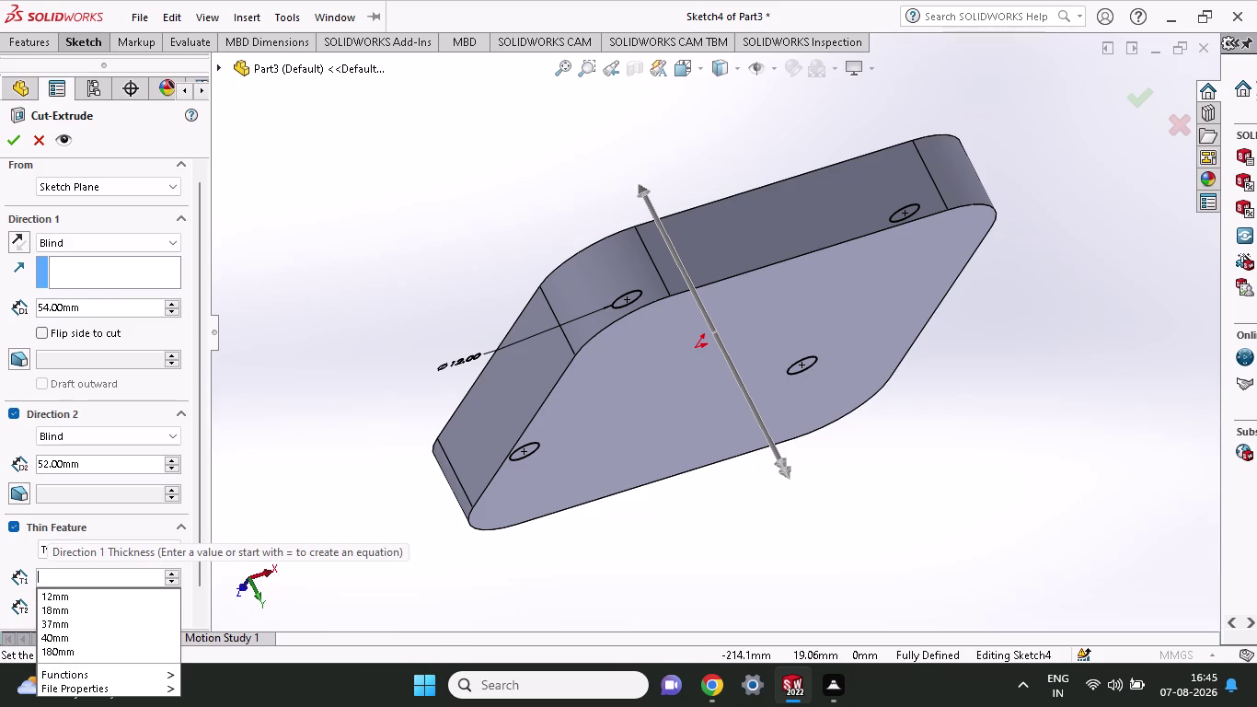
Set the thin-wall thicknesses to 12 mm (T1) and 20 mm (T2).
text(12)
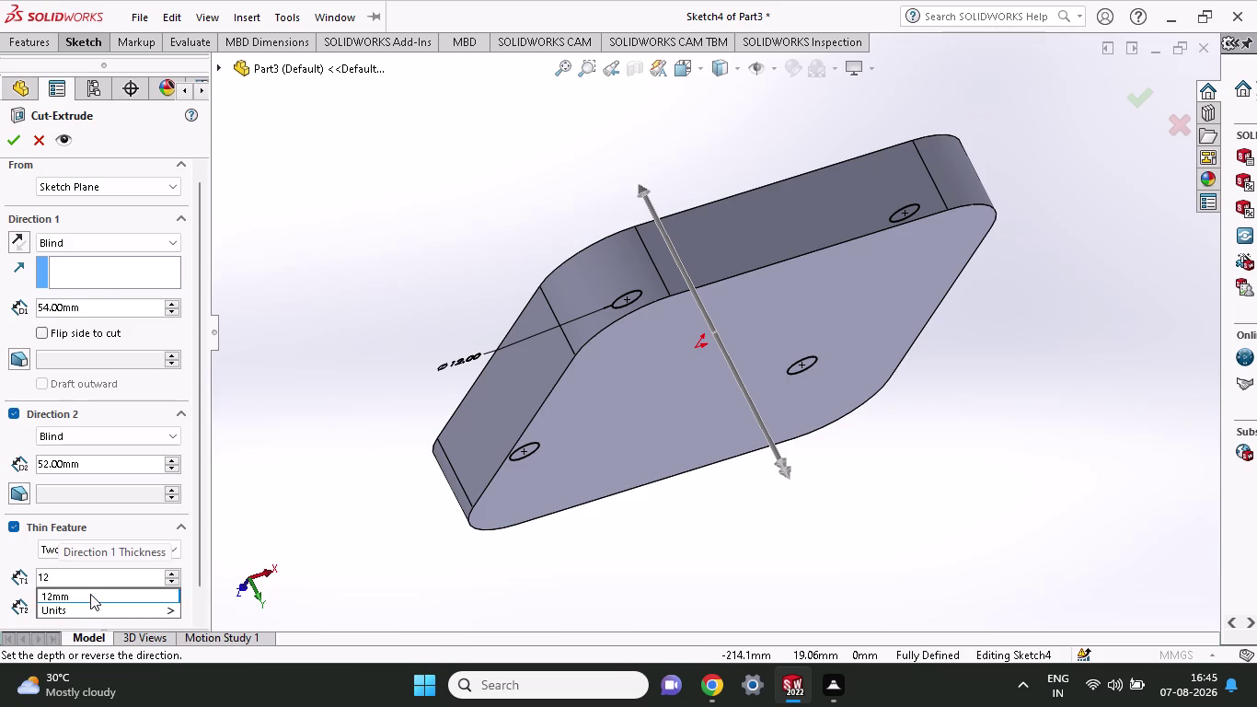
click(90, 593)
drag(90, 603, 0, 597)
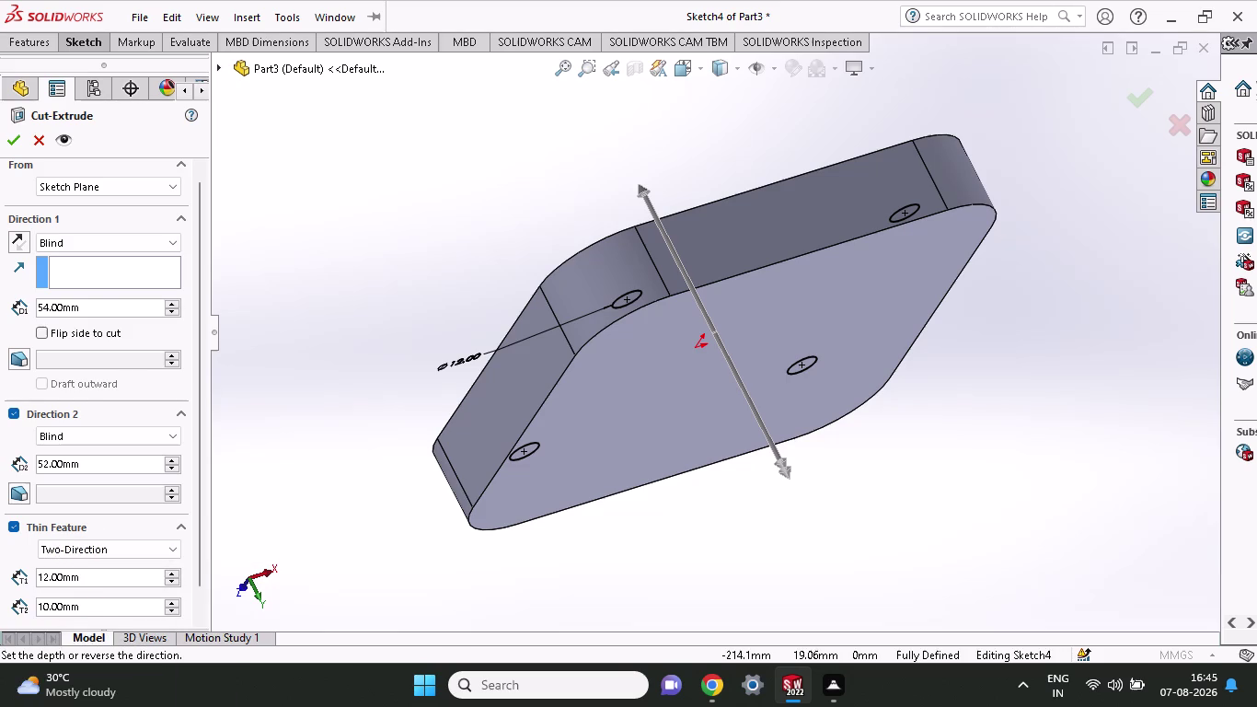
drag(98, 605, 9, 609)
key(2)
key(0)
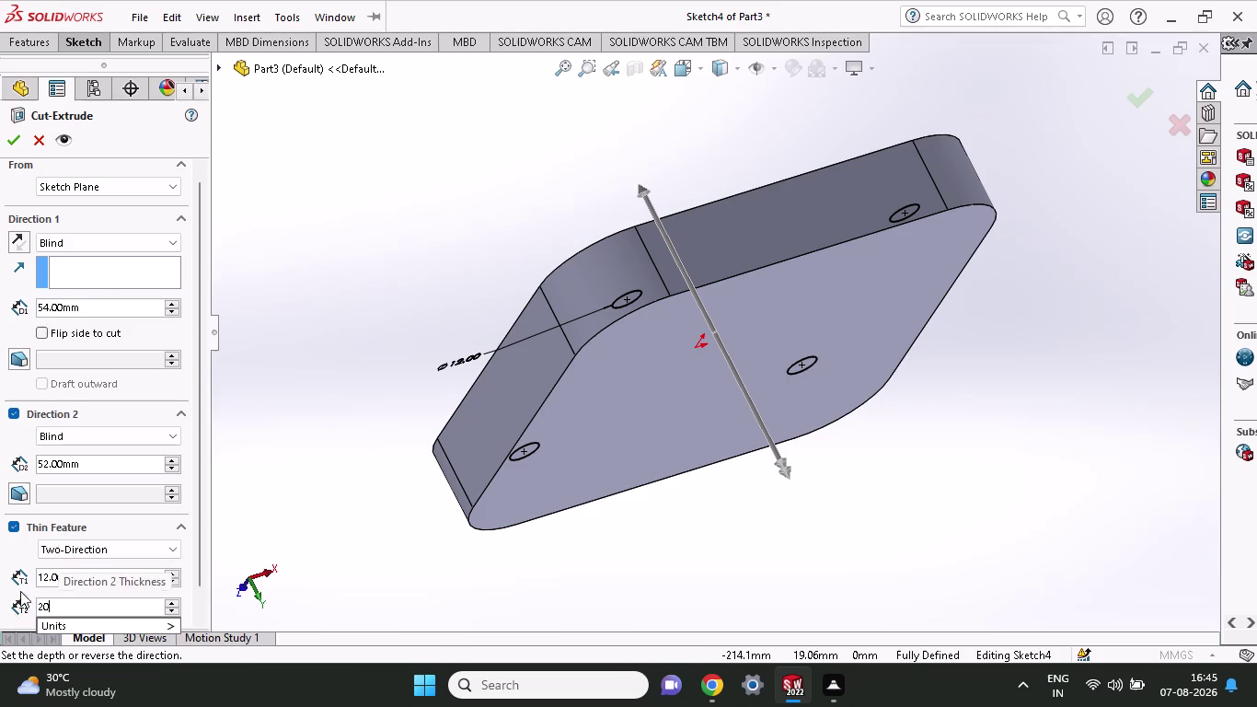
click(98, 462)
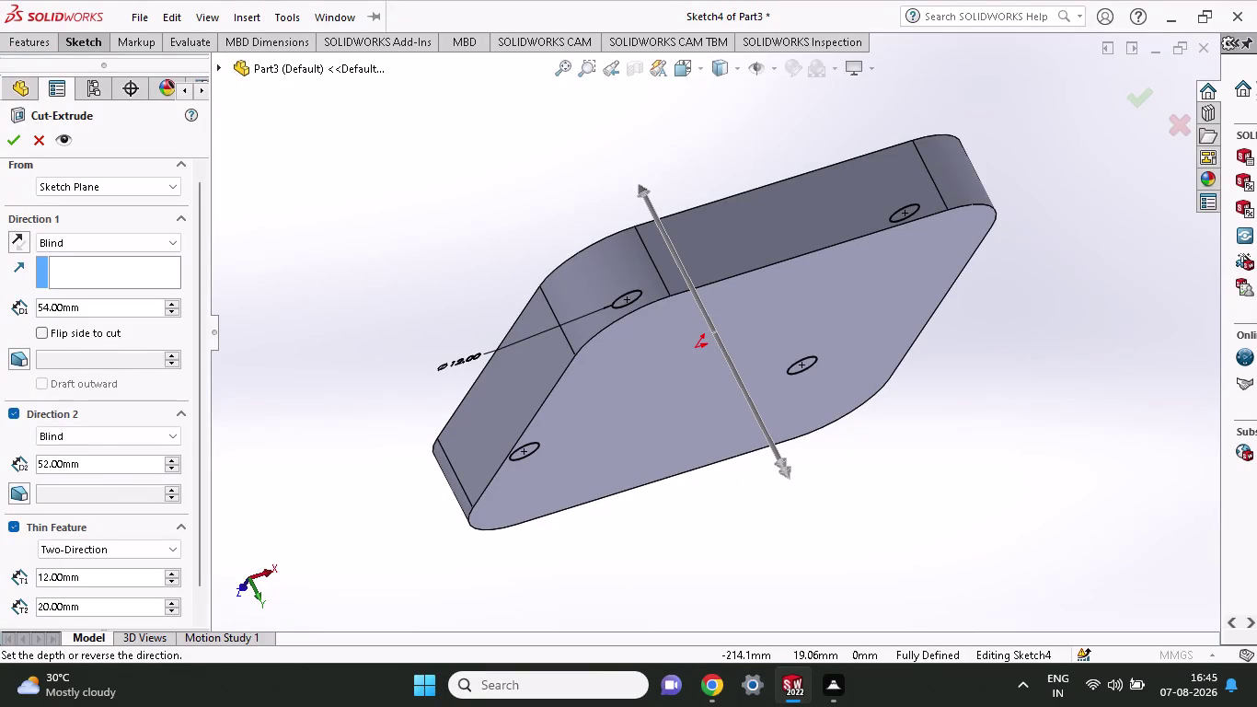
Set both the Direction 2 and Direction 1 depths to 15 mm.
drag(98, 468, 5, 456)
text(15)
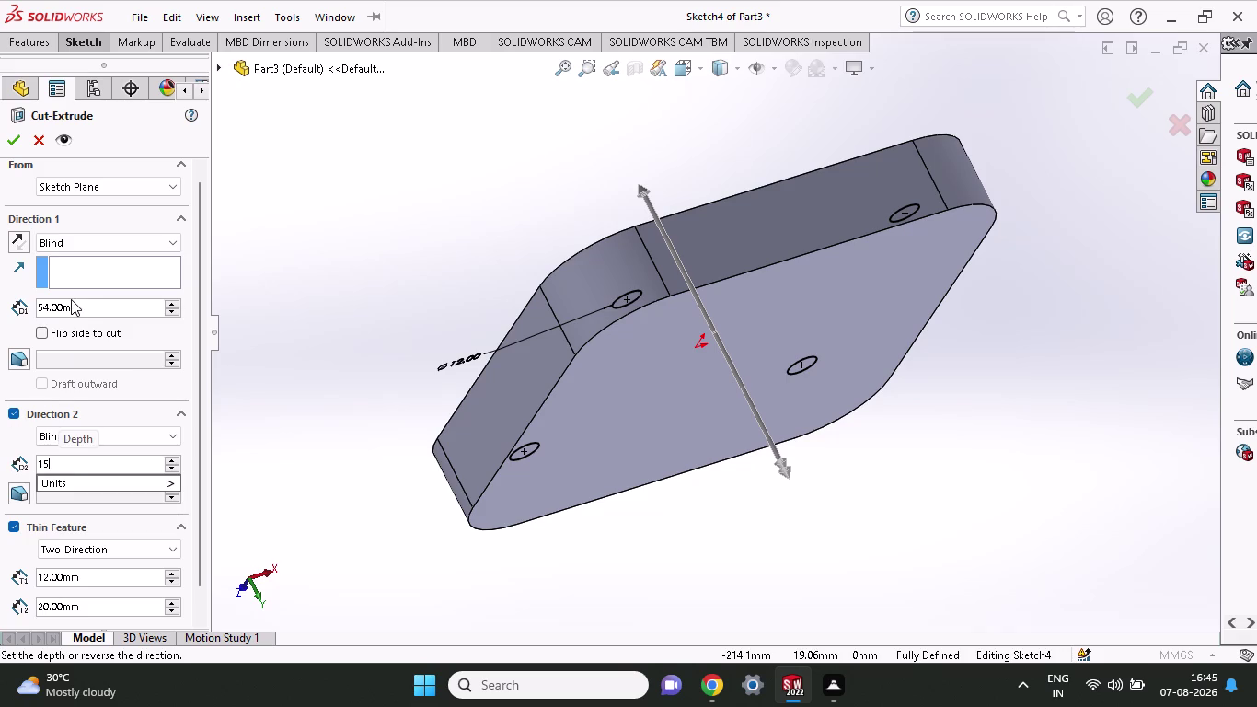
click(88, 305)
drag(88, 305, 2, 305)
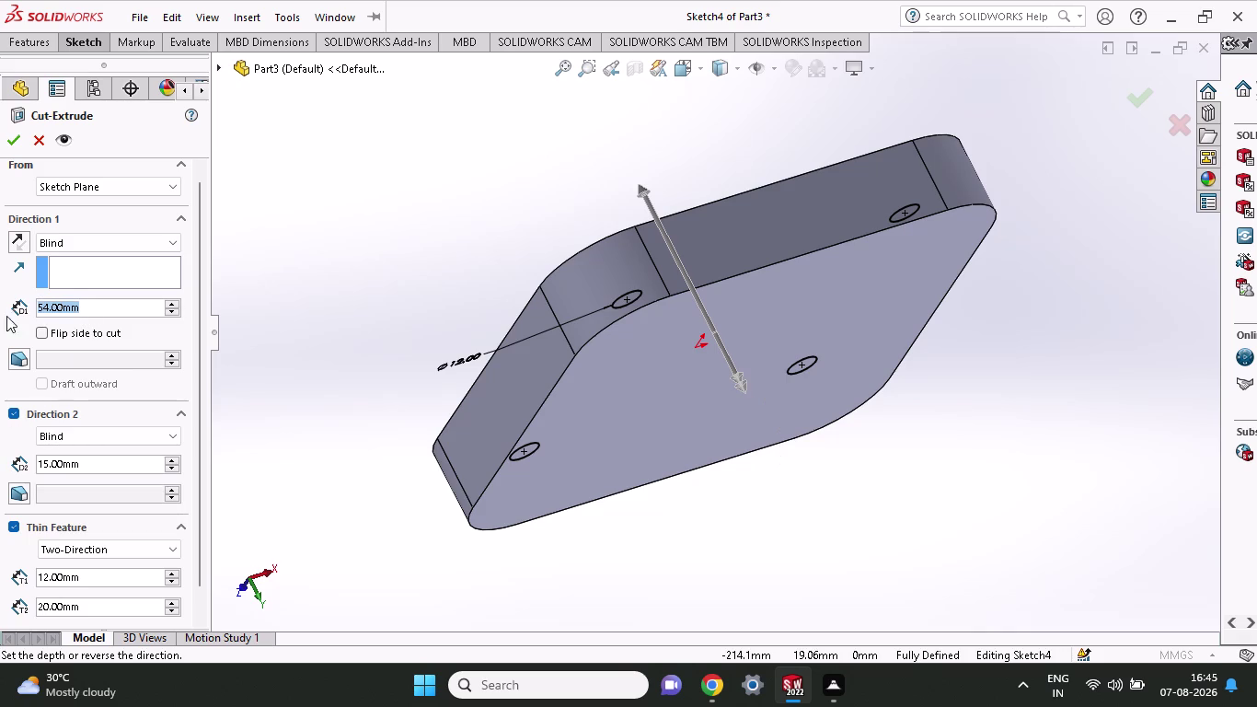
text(15)
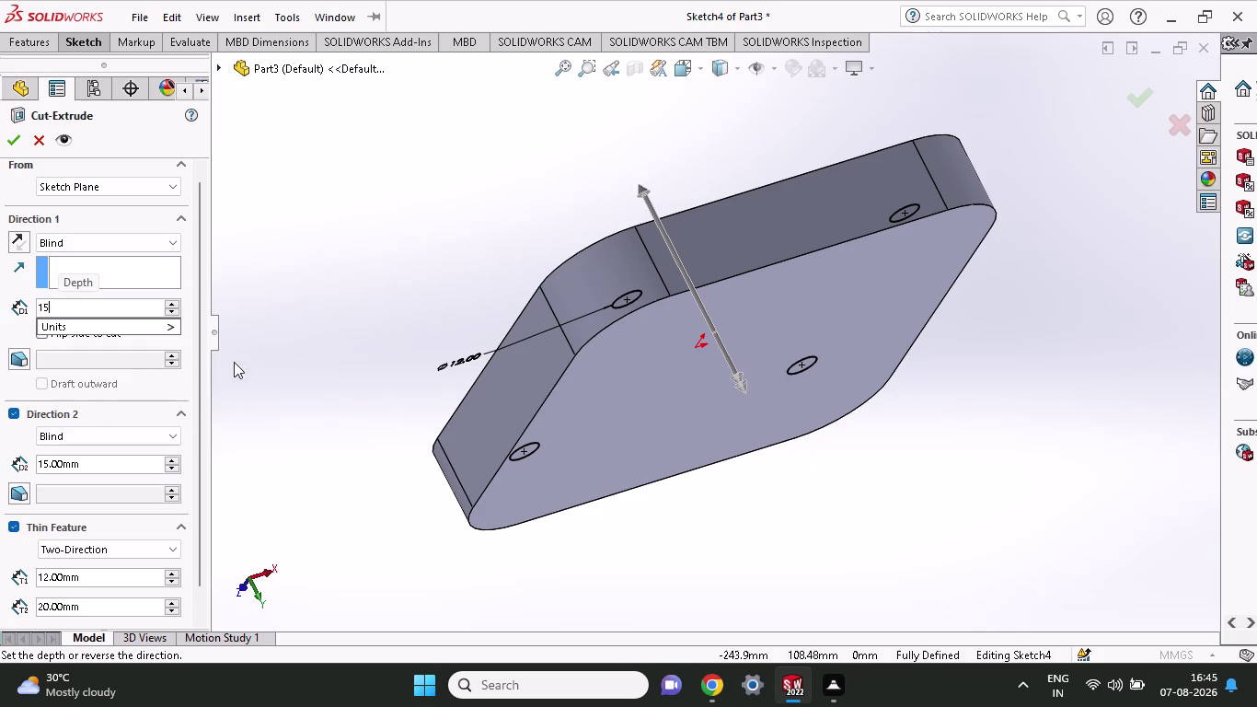
click(622, 298)
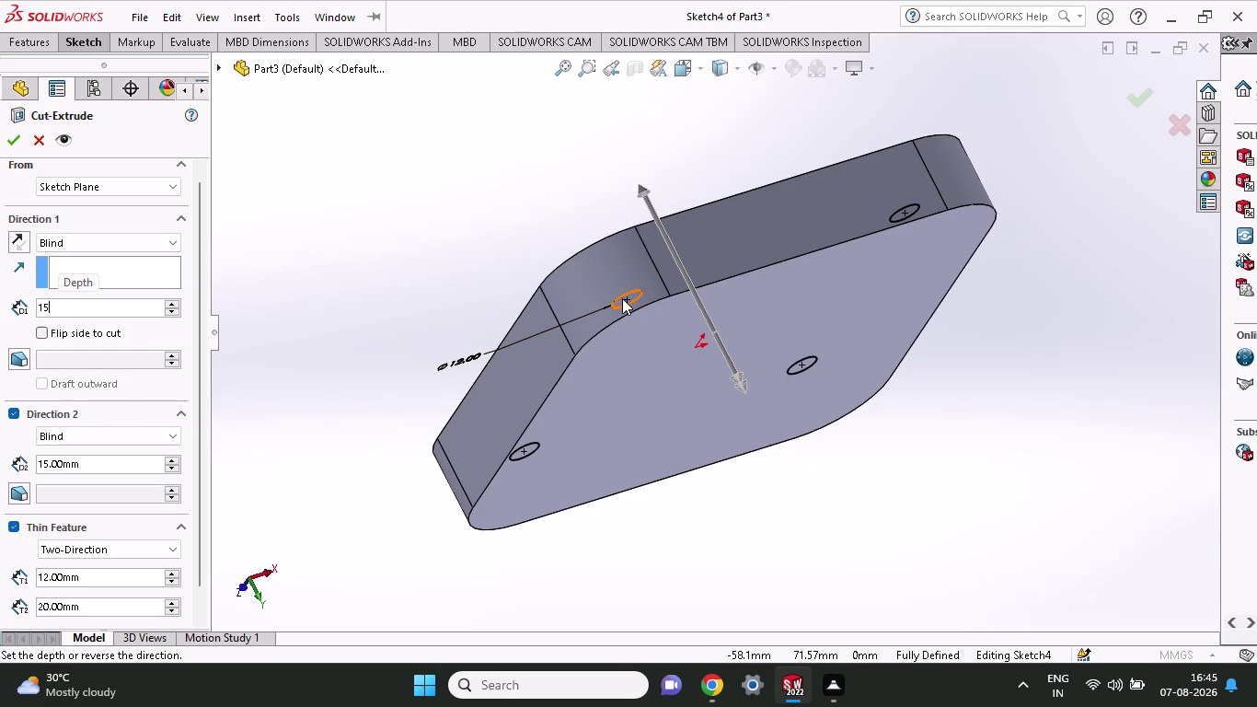
Pick the corner hole circles as contours for the 15 mm two-direction thin cut.
click(907, 216)
click(908, 214)
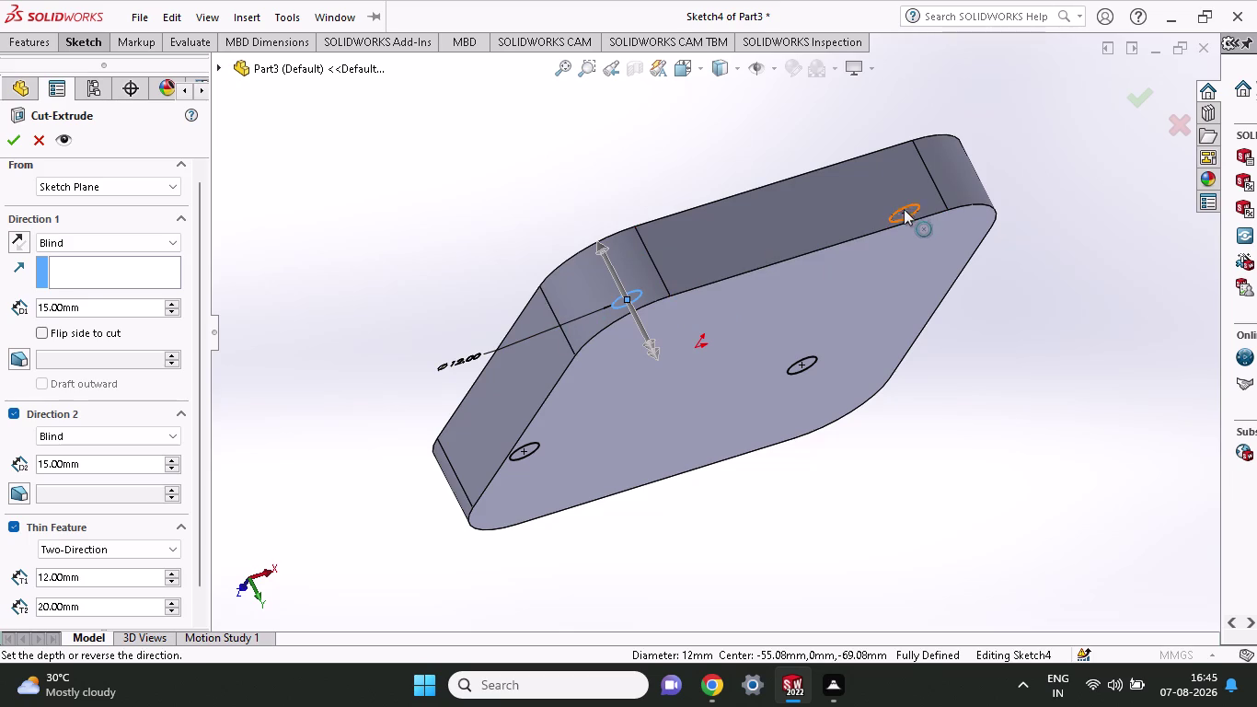
click(904, 206)
click(904, 206)
click(905, 206)
click(4, 138)
click(4, 138)
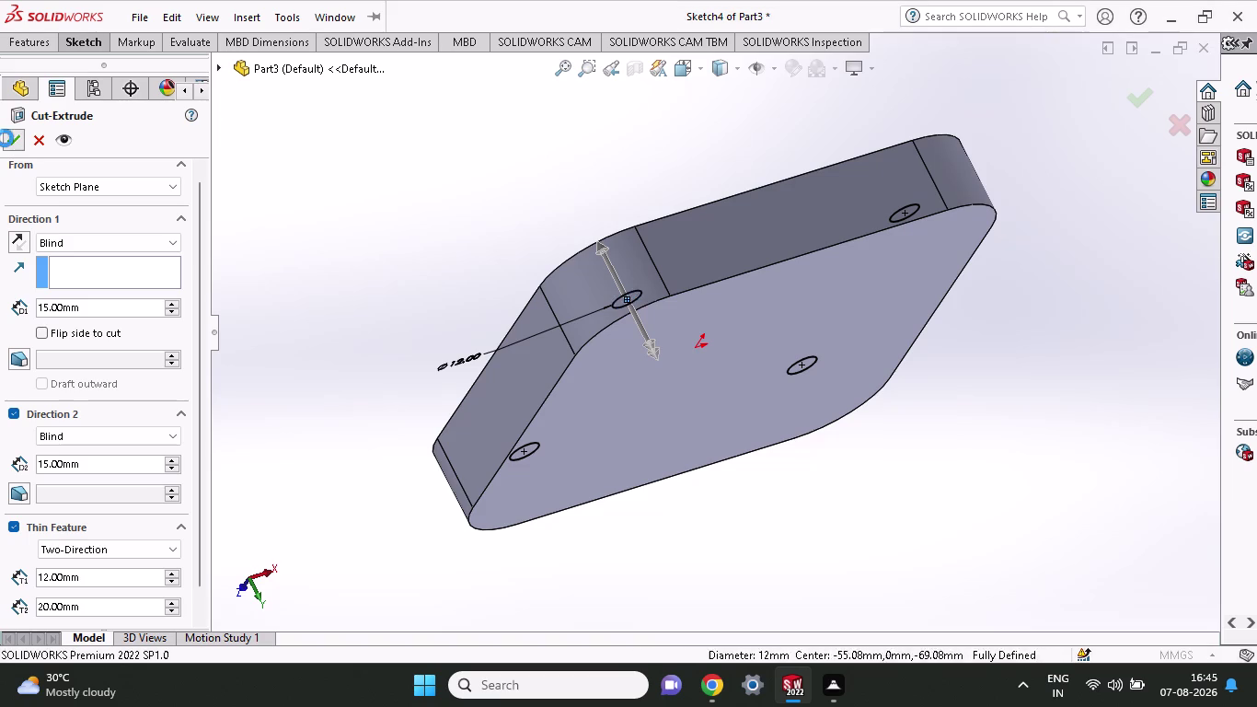
Confirm the Cut-Extrude and orbit the plate to inspect it, including the underside.
key(Escape)
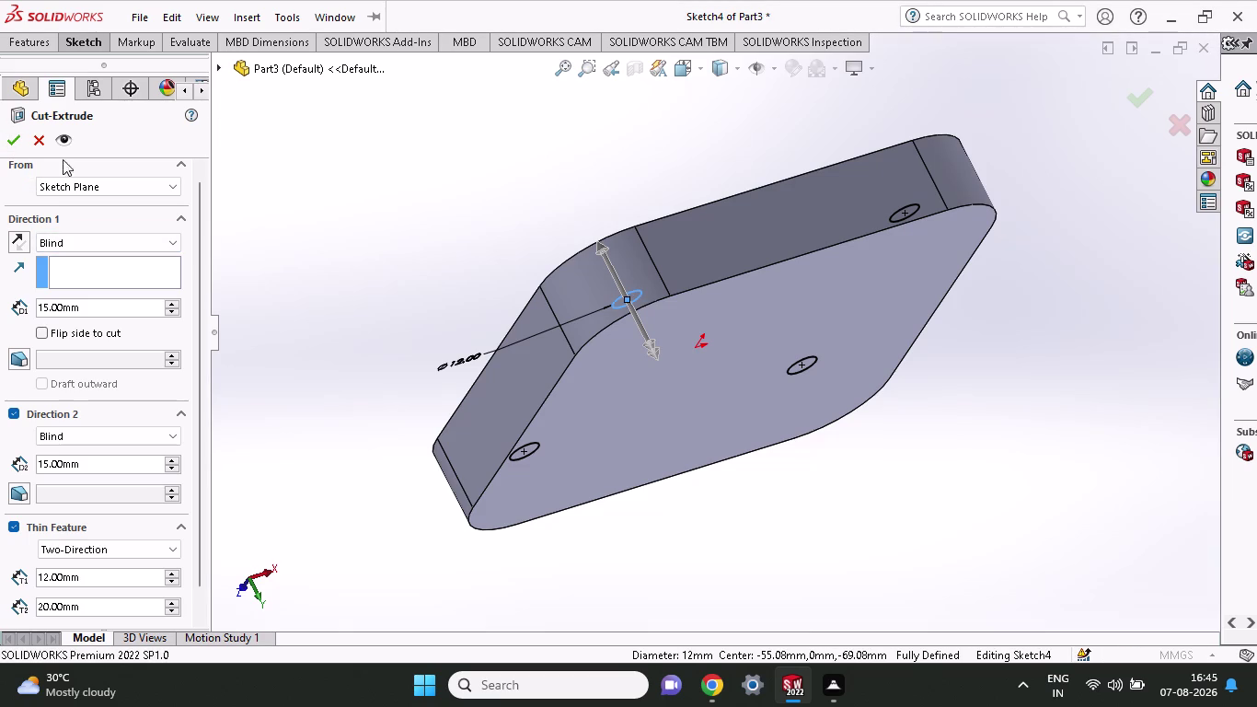
click(30, 137)
middle_drag(675, 208, 674, 384)
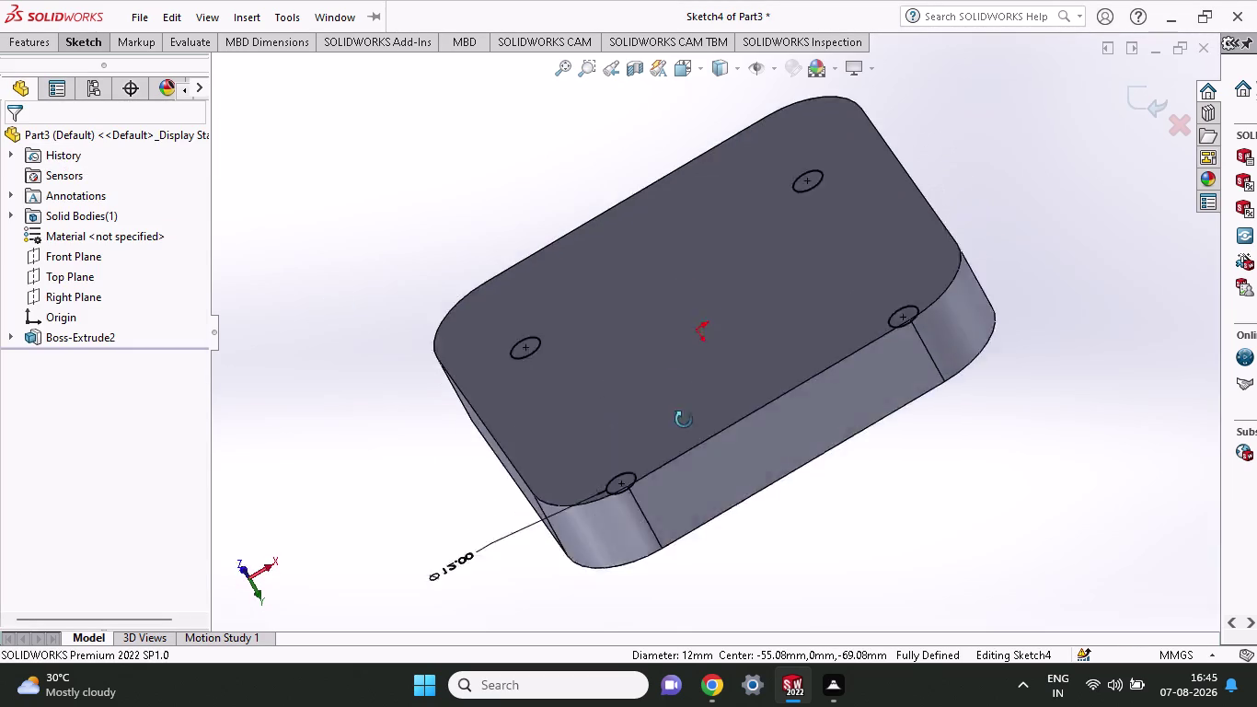
middle_drag(673, 384, 679, 220)
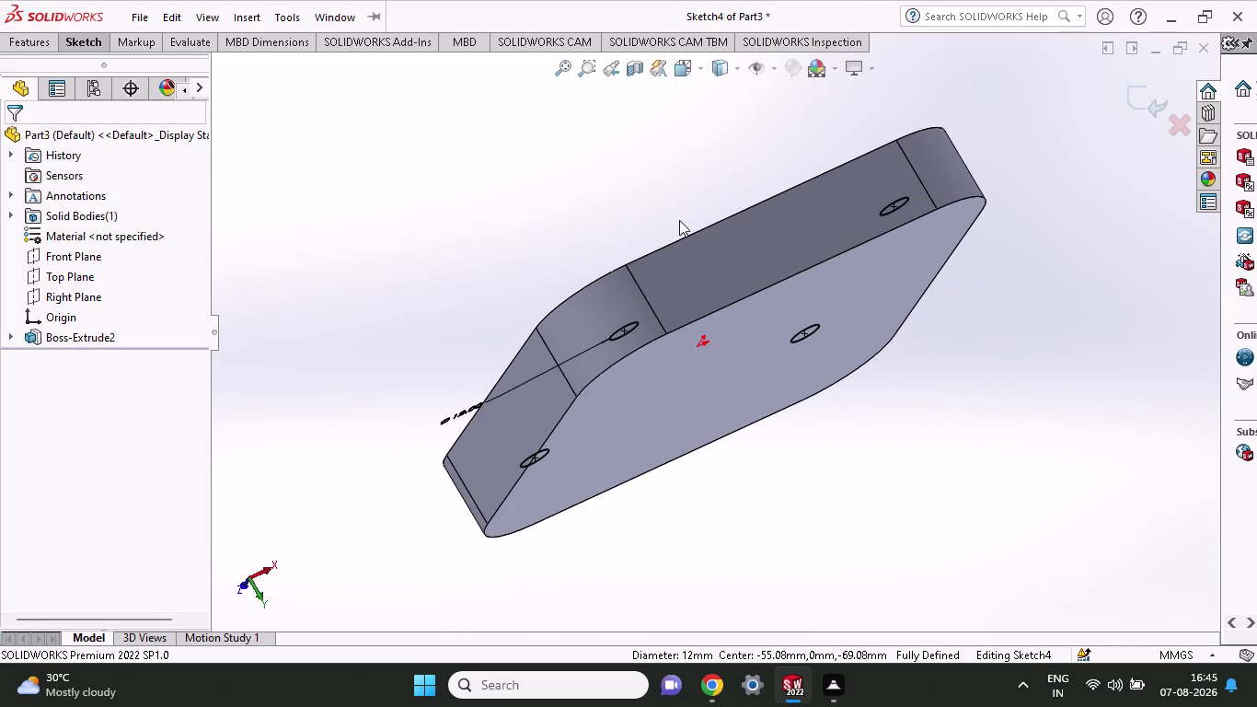